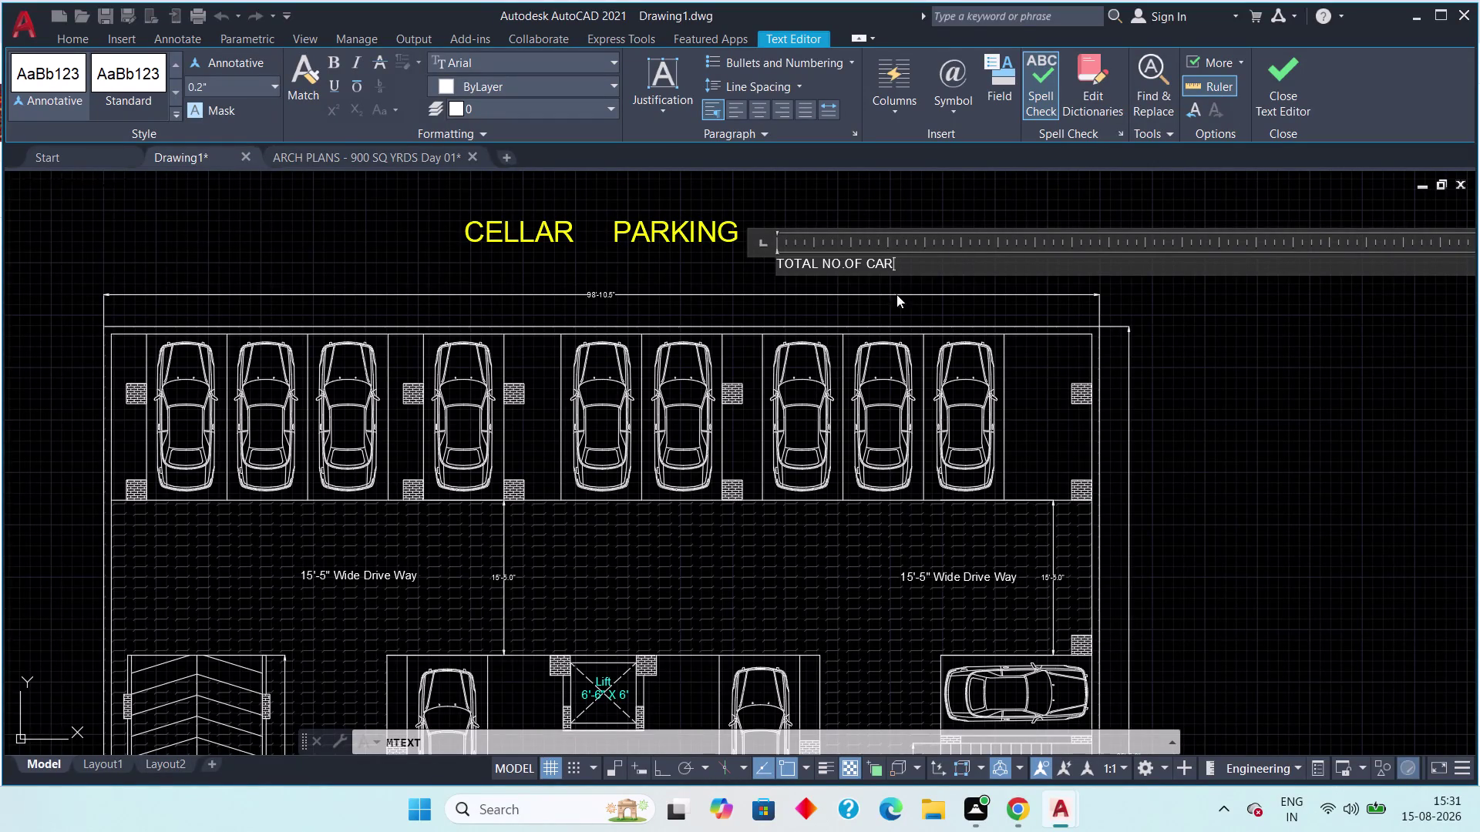
Type the MText label TOTAL NO.OF CAR'S = 21 beside the CELLAR PARKING title.
click(396, 159)
click(391, 162)
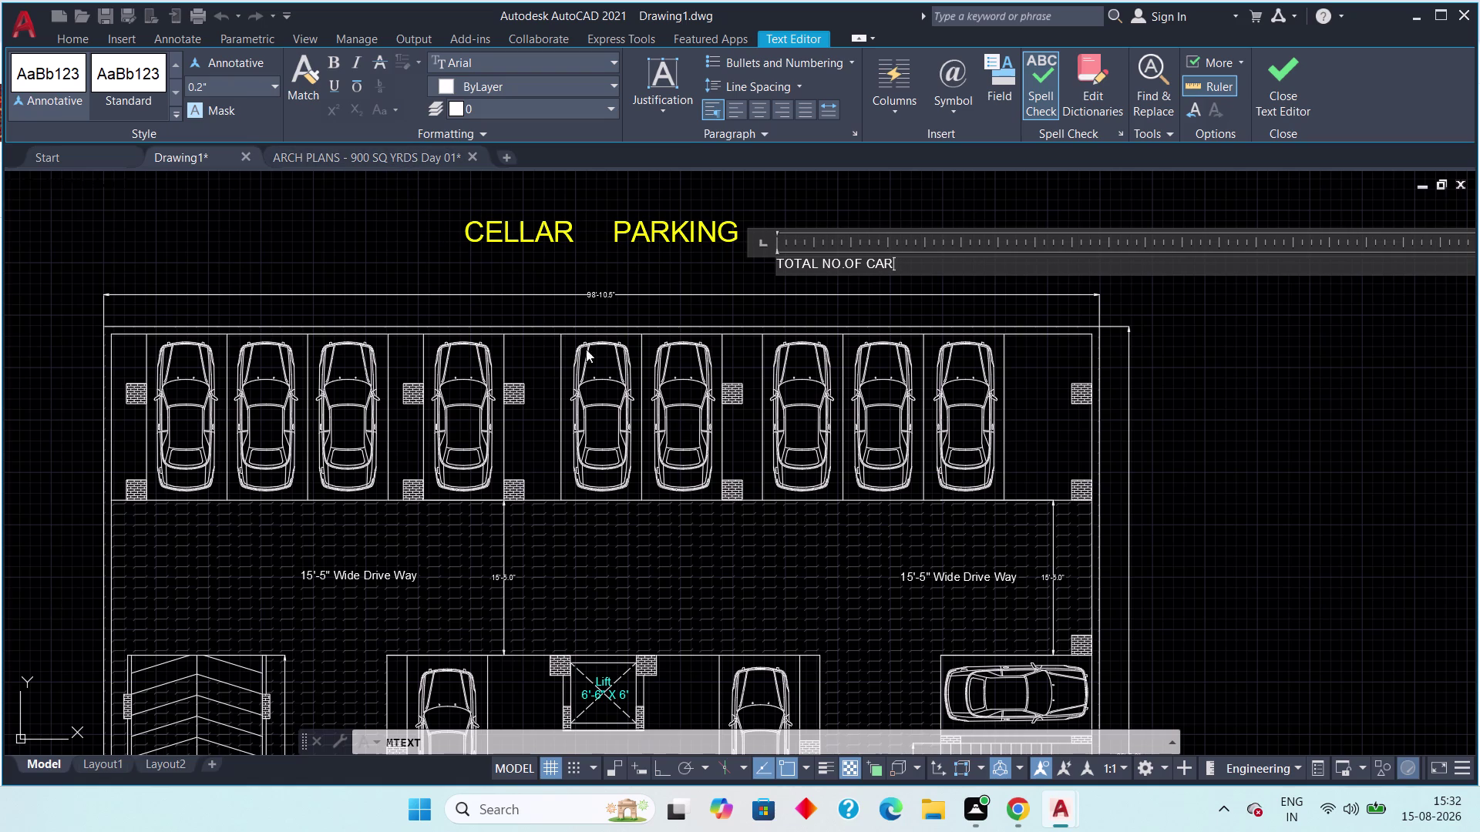
double_click(388, 161)
click(910, 267)
scroll(up, 3)
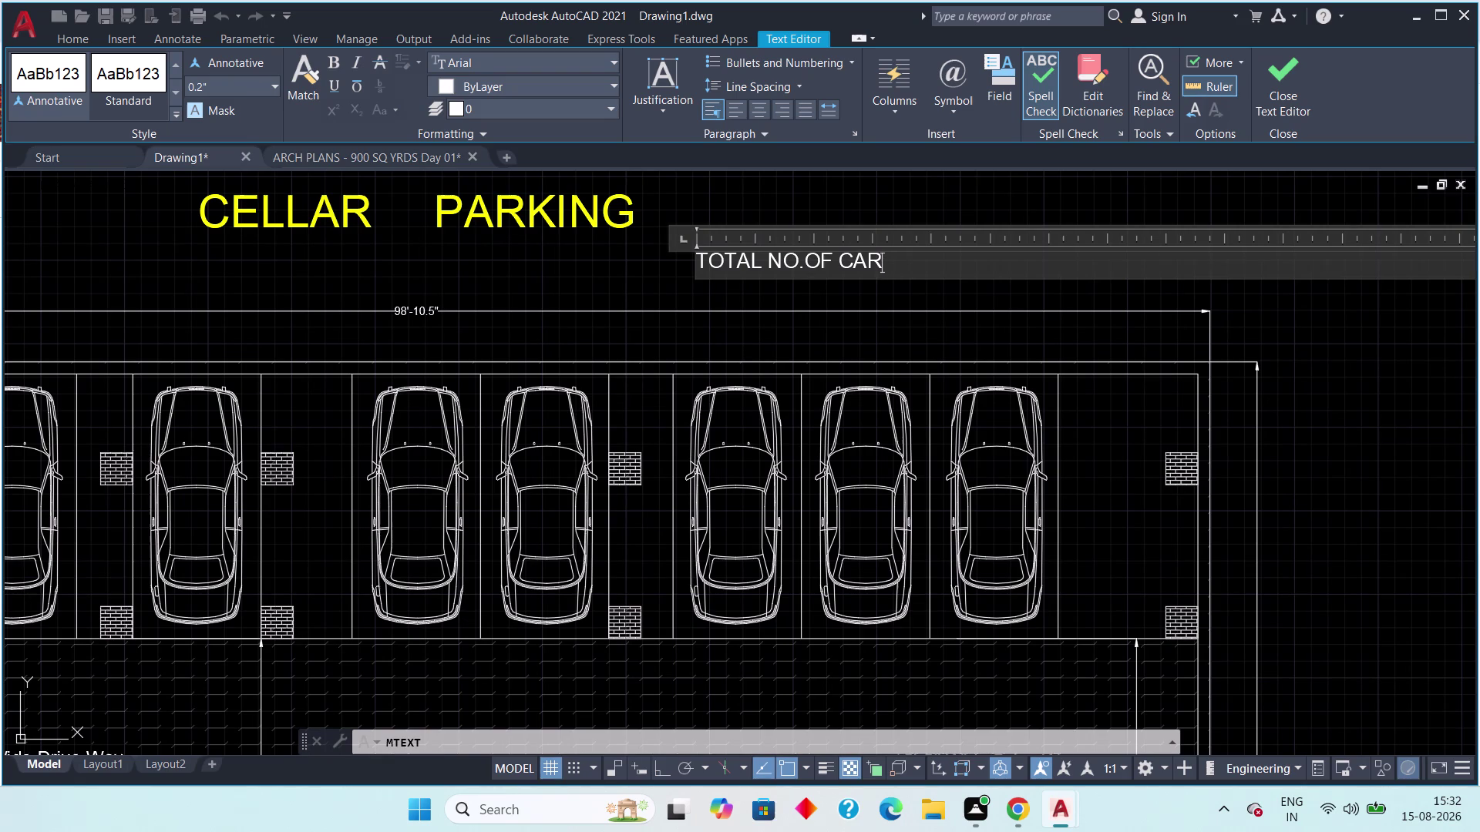
key(shift+quotedbl)
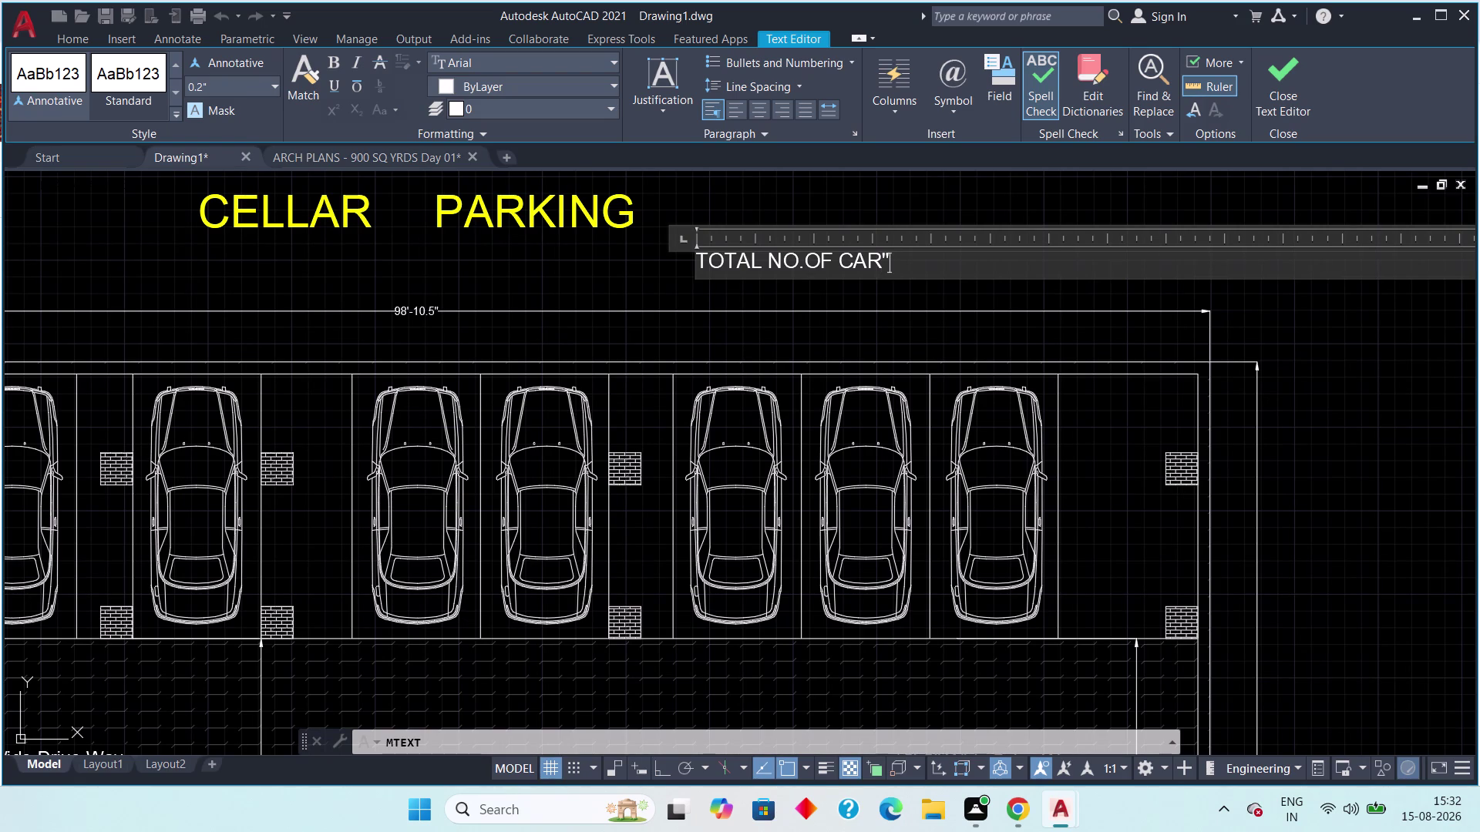
key(apostrophe)
key(BackSpace)
key(BackSpace)
key(apostrophe)
text(S)
key(space)
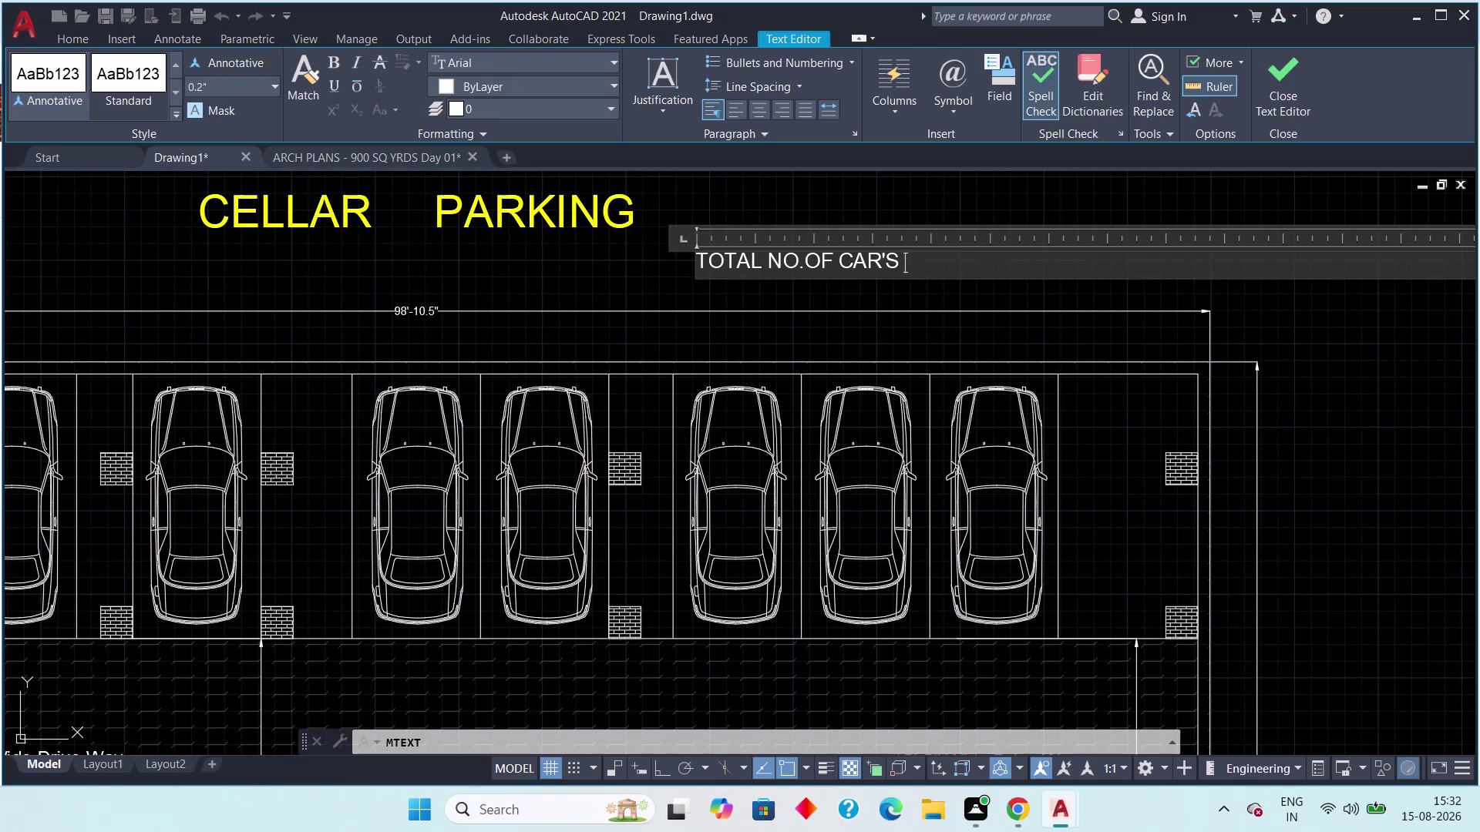
key(shift+plus)
key(shift+BackSpace)
key(shift+plus)
key(BackSpace)
text(=)
key(space)
Select the whole label and set its text height to 1'.
drag(950, 269, 697, 268)
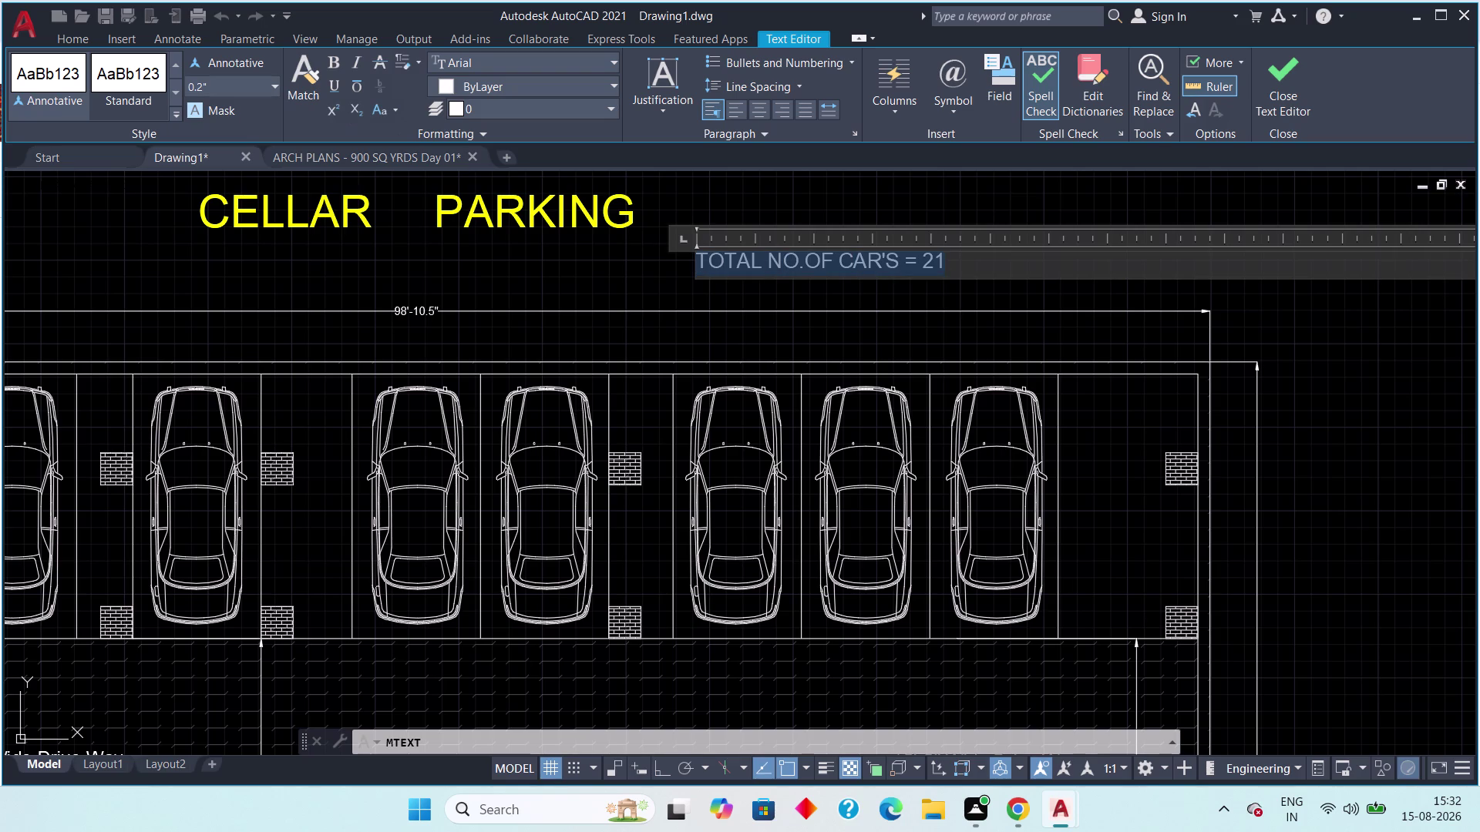
click(259, 87)
text(1')
key(Return)
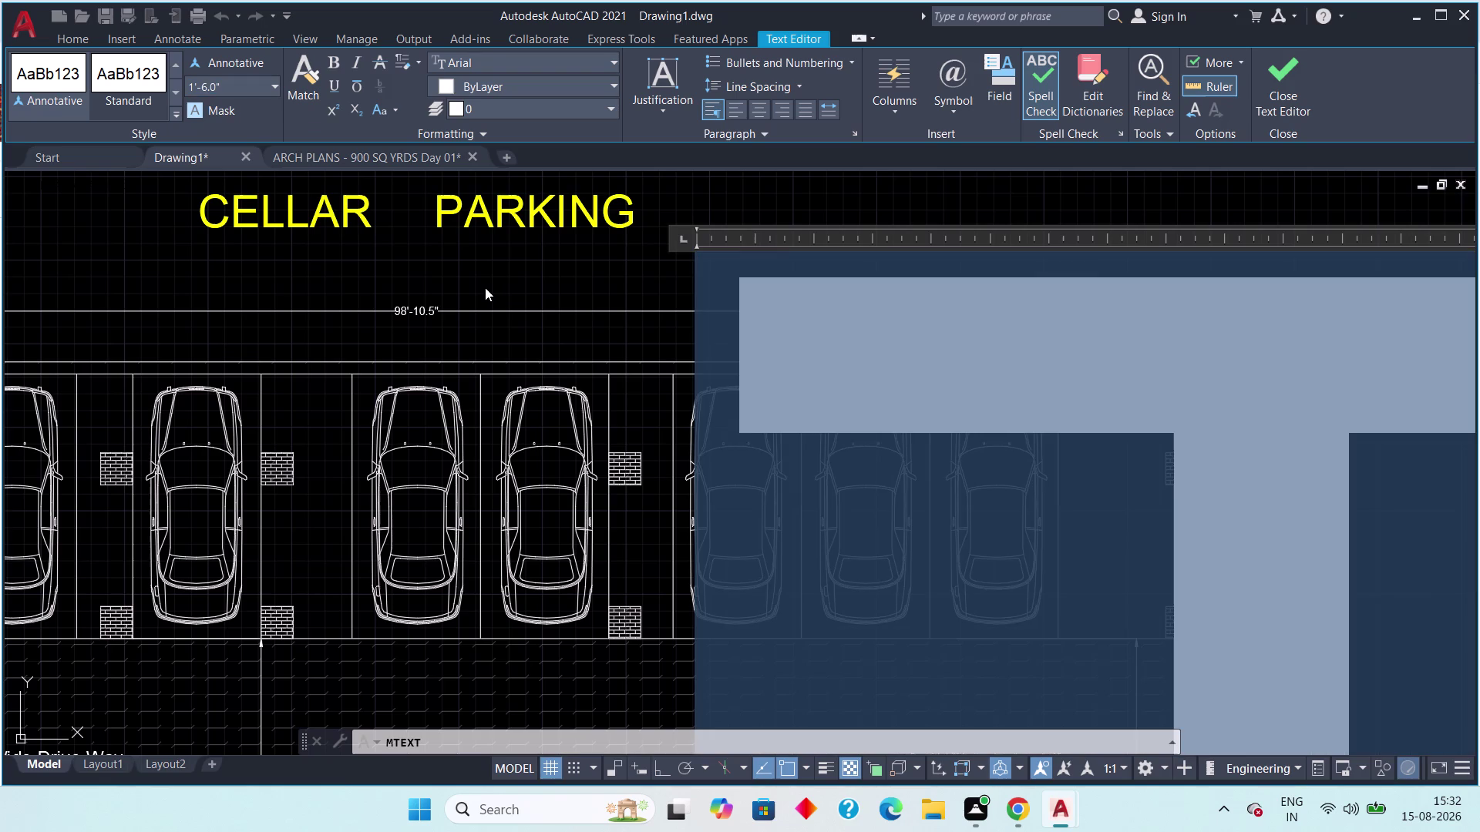
Enter a 1' text height and pan to bring the enlarged label into view.
click(225, 84)
key(1)
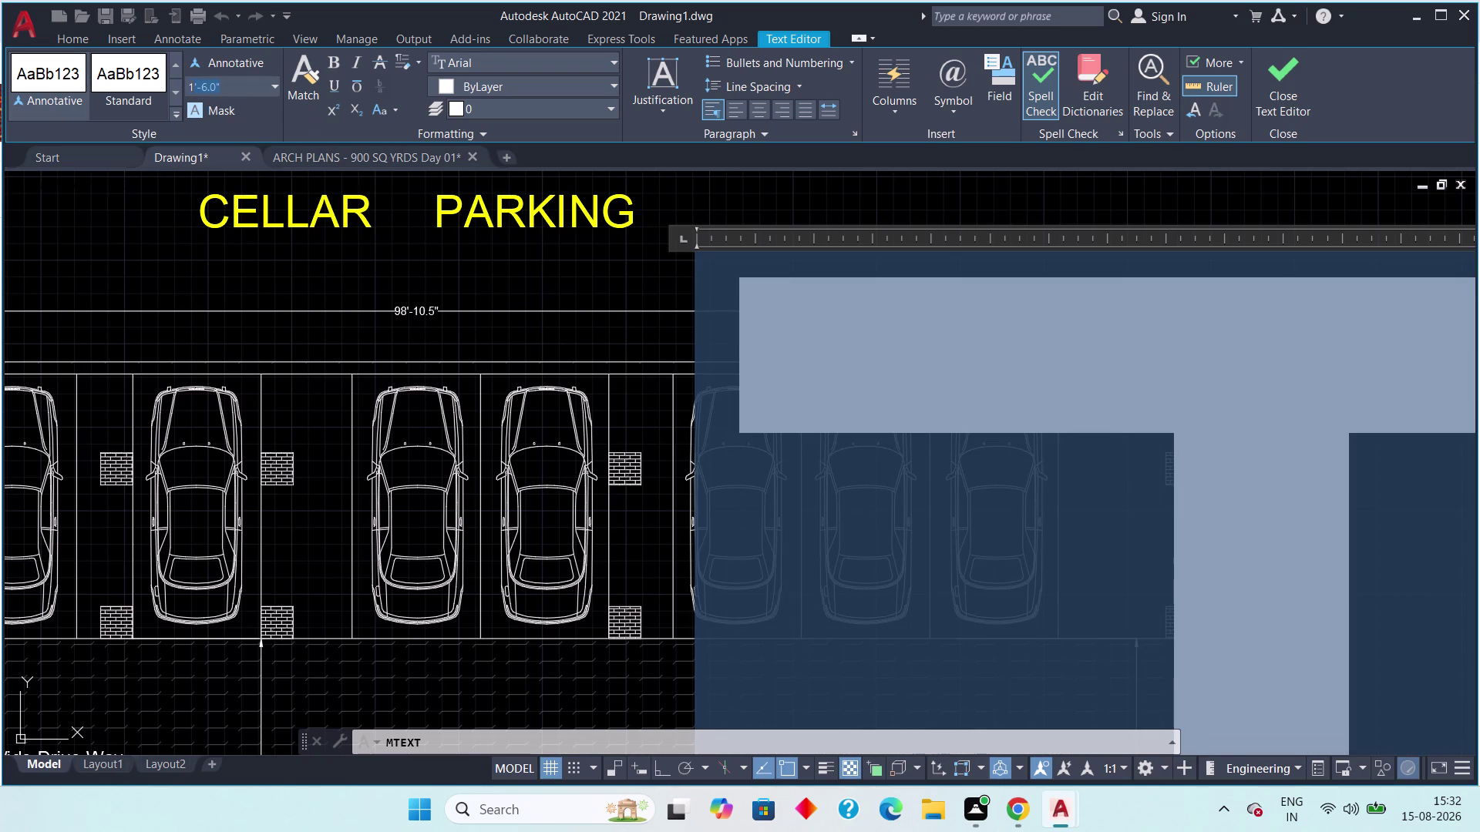
key(apostrophe)
key(Return)
scroll(down, 3)
scroll(down, 3)
scroll(down, 3)
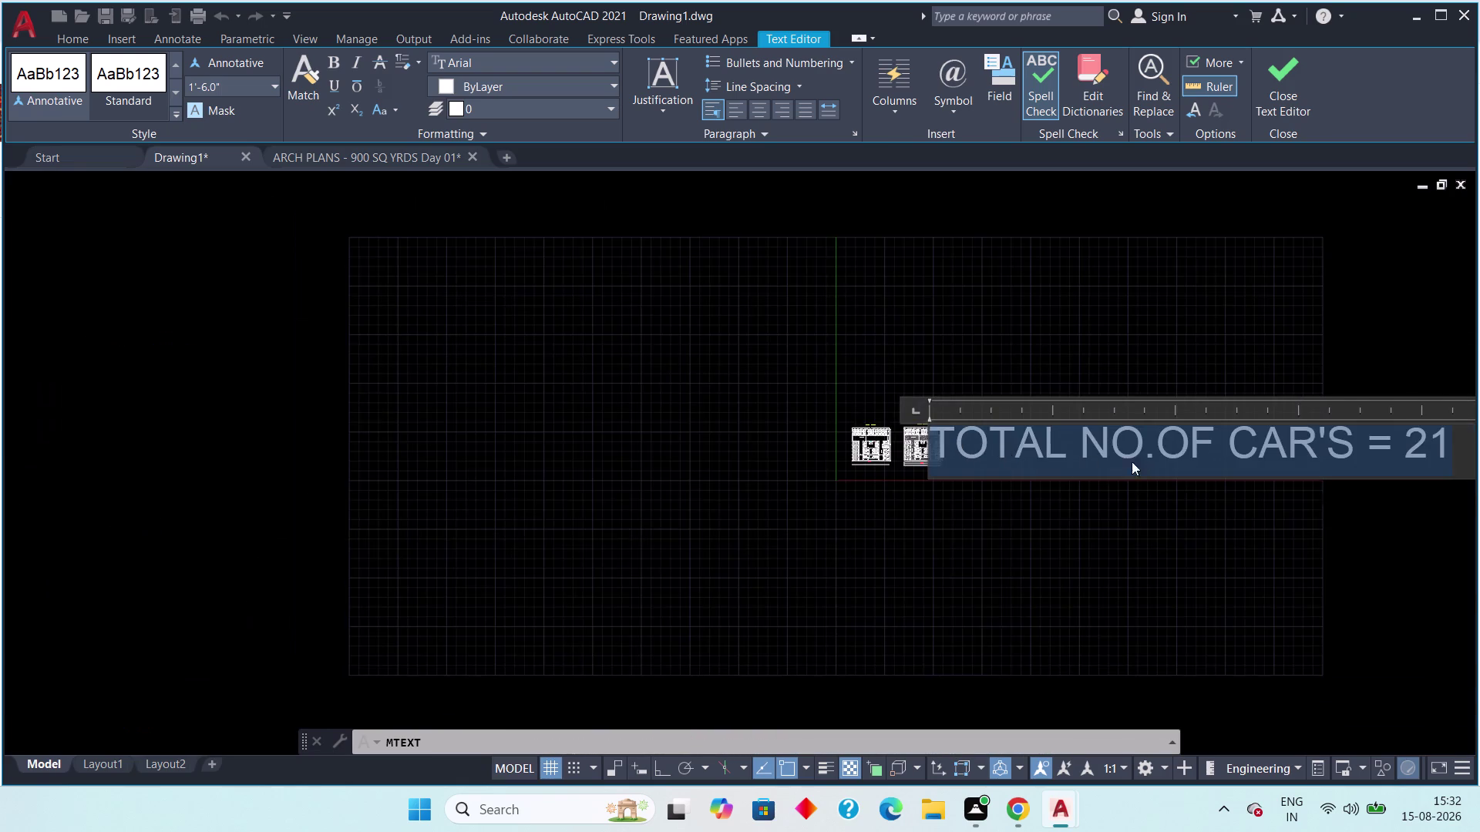
middle_drag(1114, 462, 752, 428)
Select the label text, apply 1' height, and undo the accidental text deletion.
scroll(down, 3)
drag(982, 416, 673, 408)
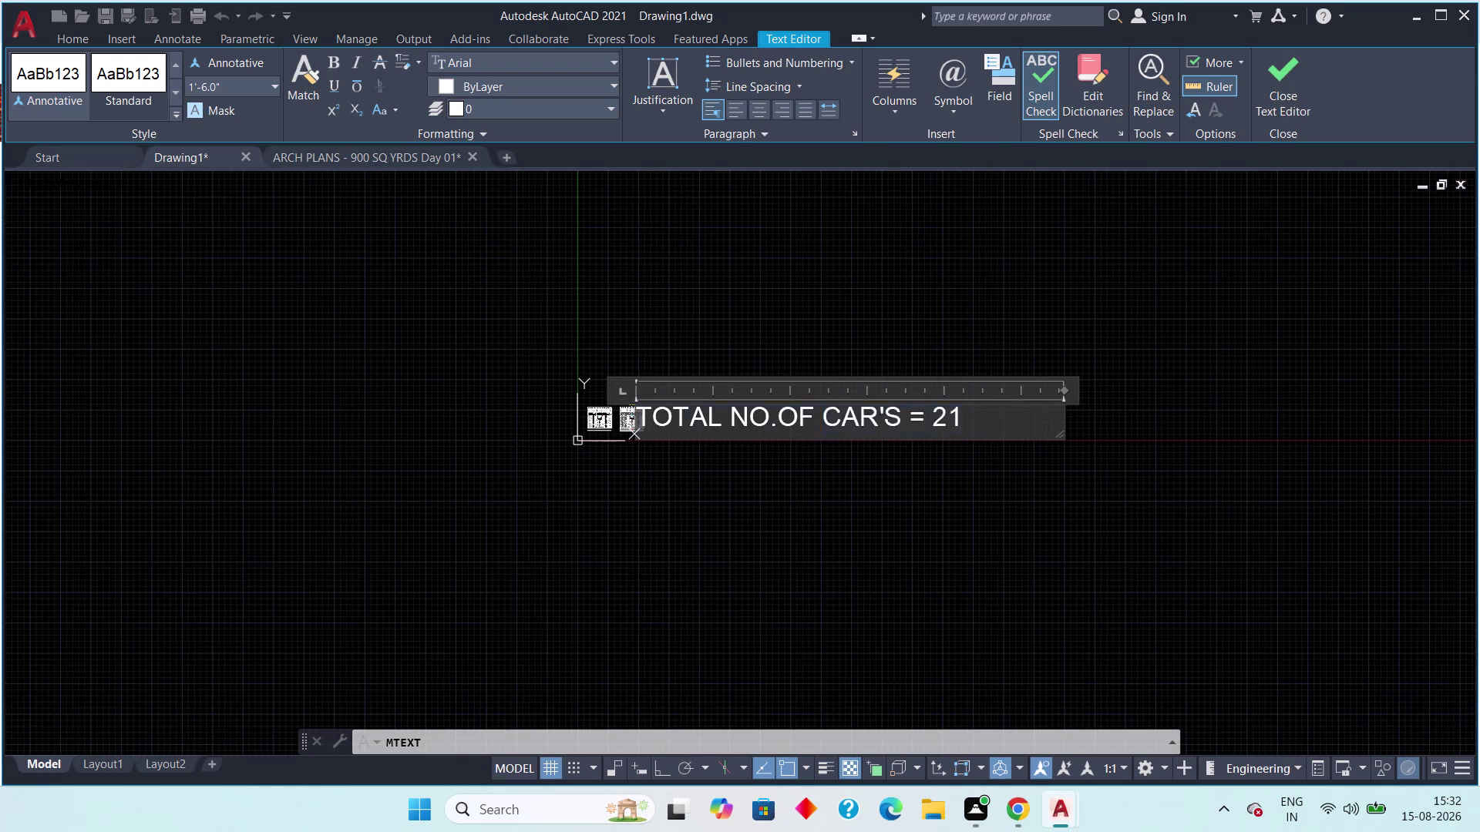
drag(673, 407, 594, 406)
click(232, 83)
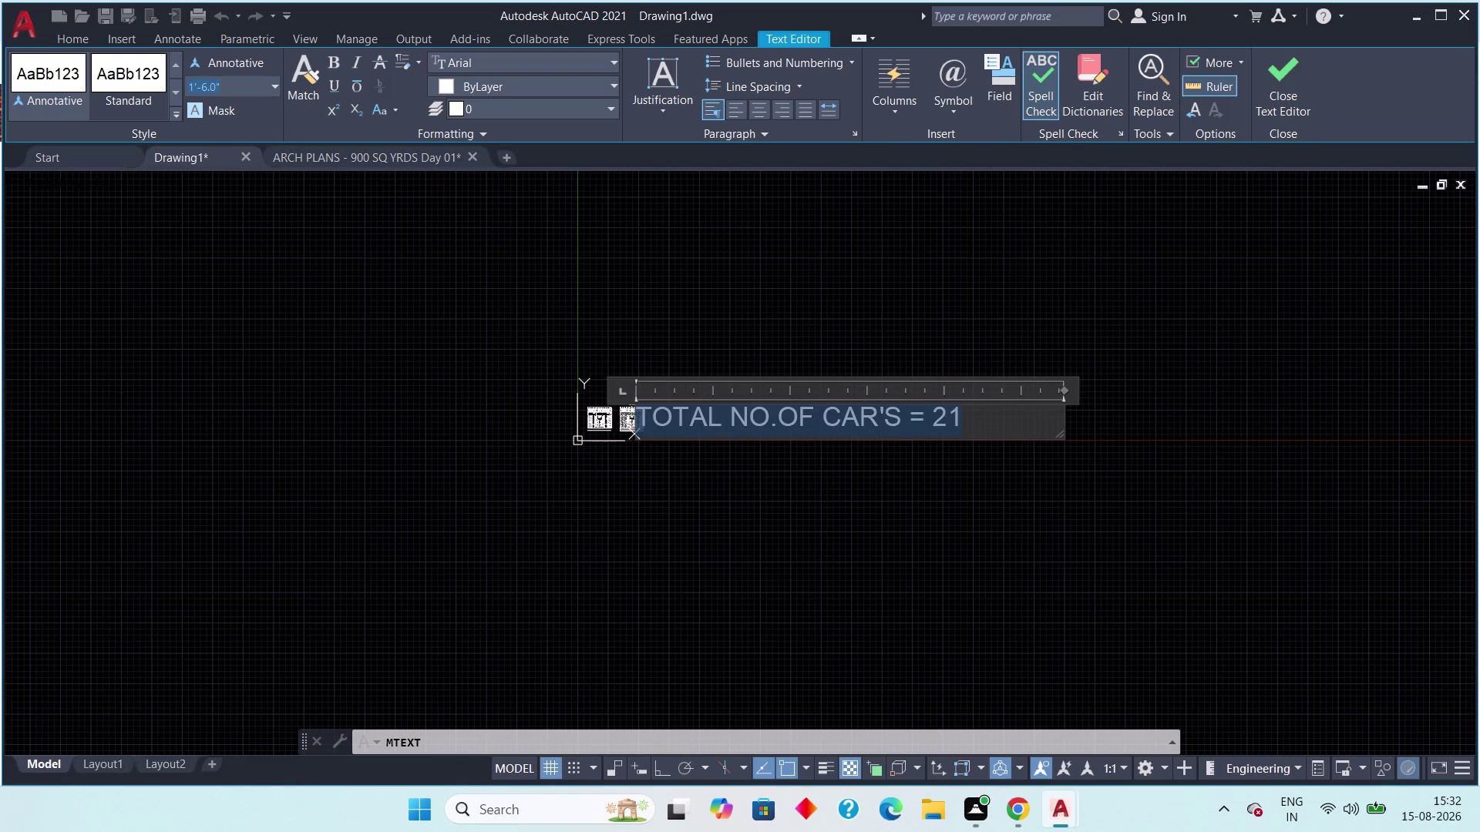
key(1)
key(apostrophe)
key(Return)
key(BackSpace)
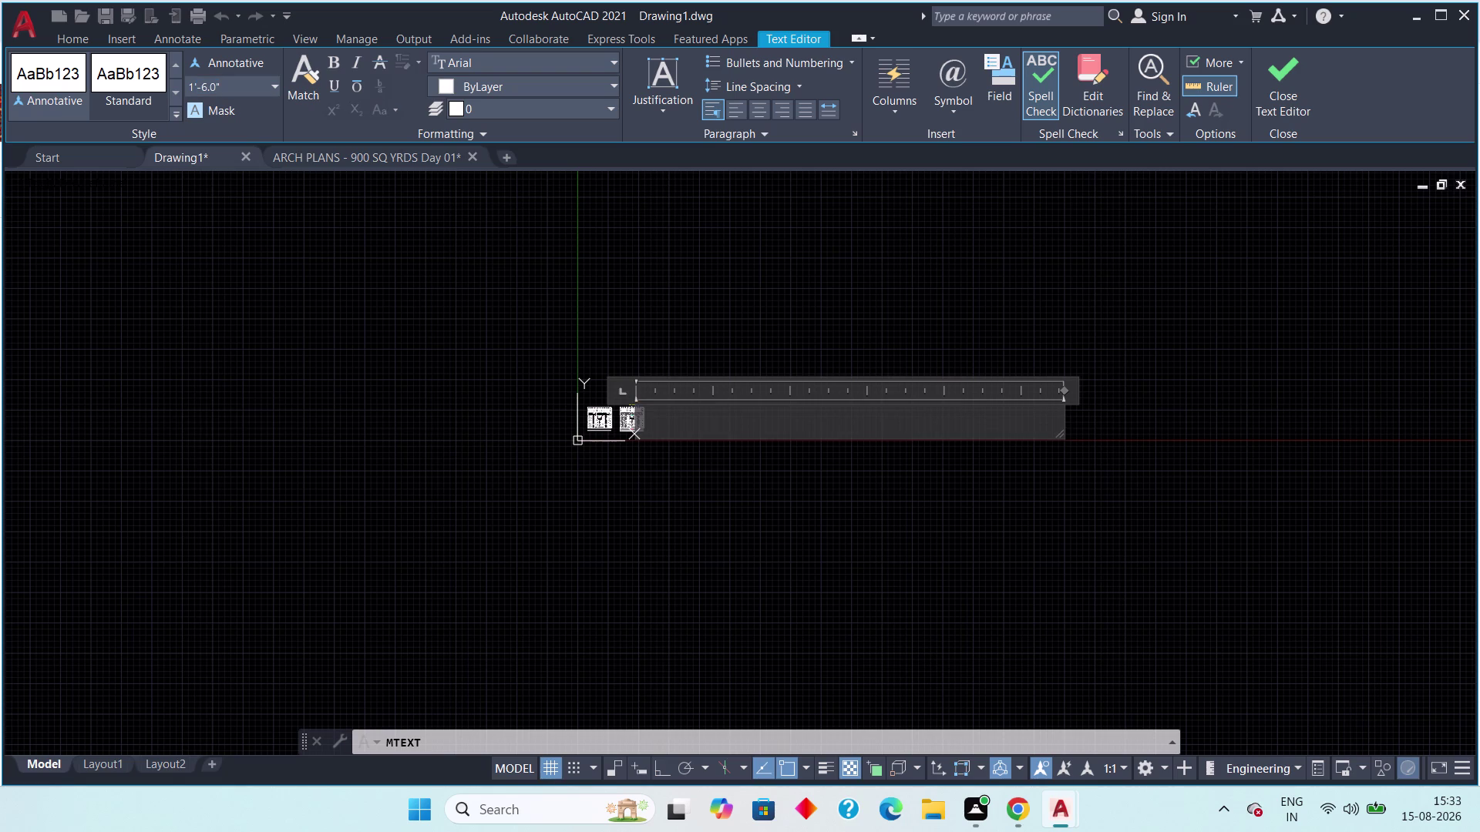
key(ctrl+z)
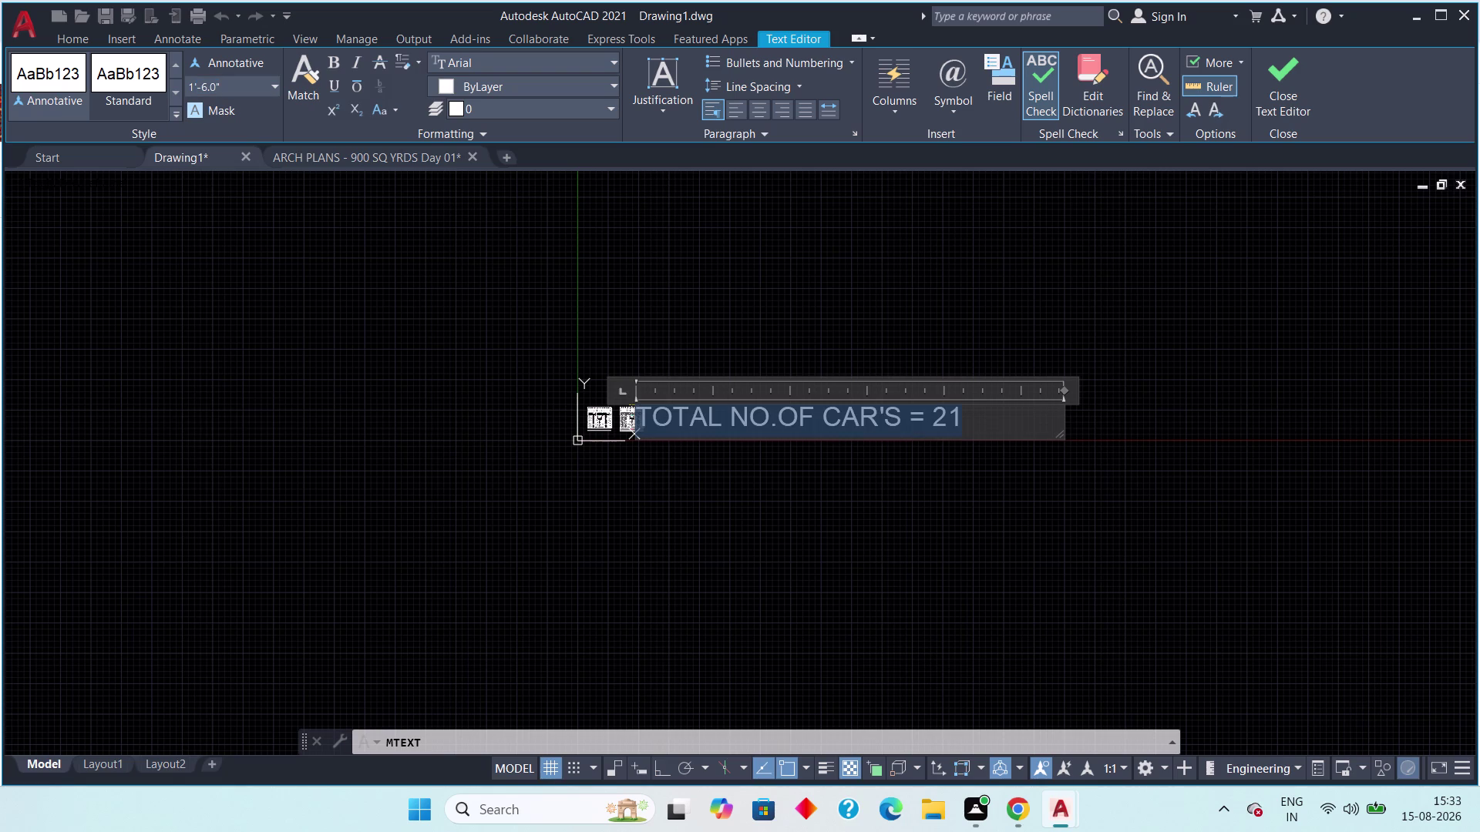
Re-enter 1' as the label's text height and close the text editor.
click(232, 83)
key(BackSpace)
text(1)
text(')
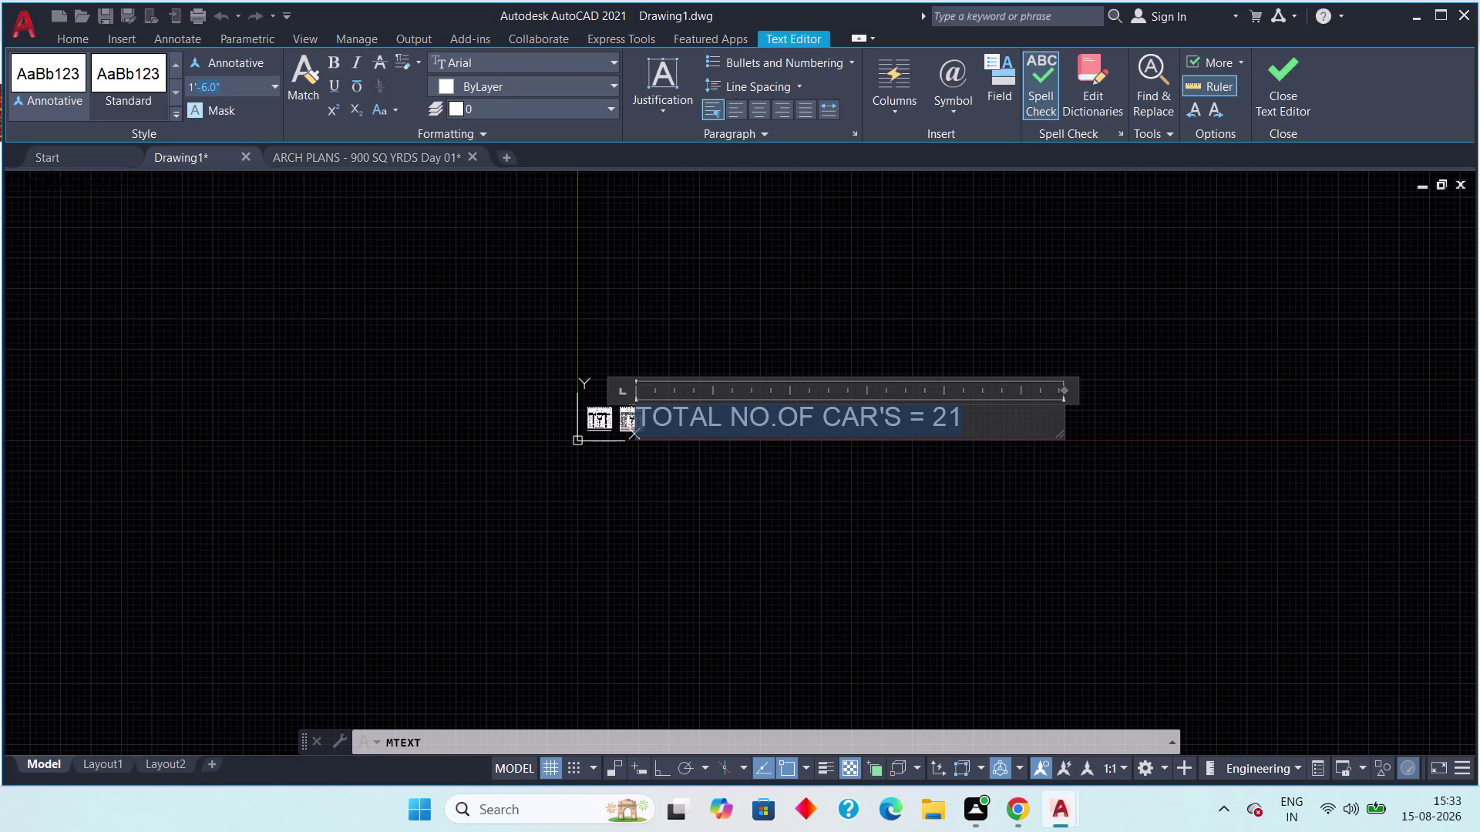
key(Right)
key(Right)
key(BackSpace)
key(BackSpace)
key(BackSpace)
key(BackSpace)
key(BackSpace)
key(Return)
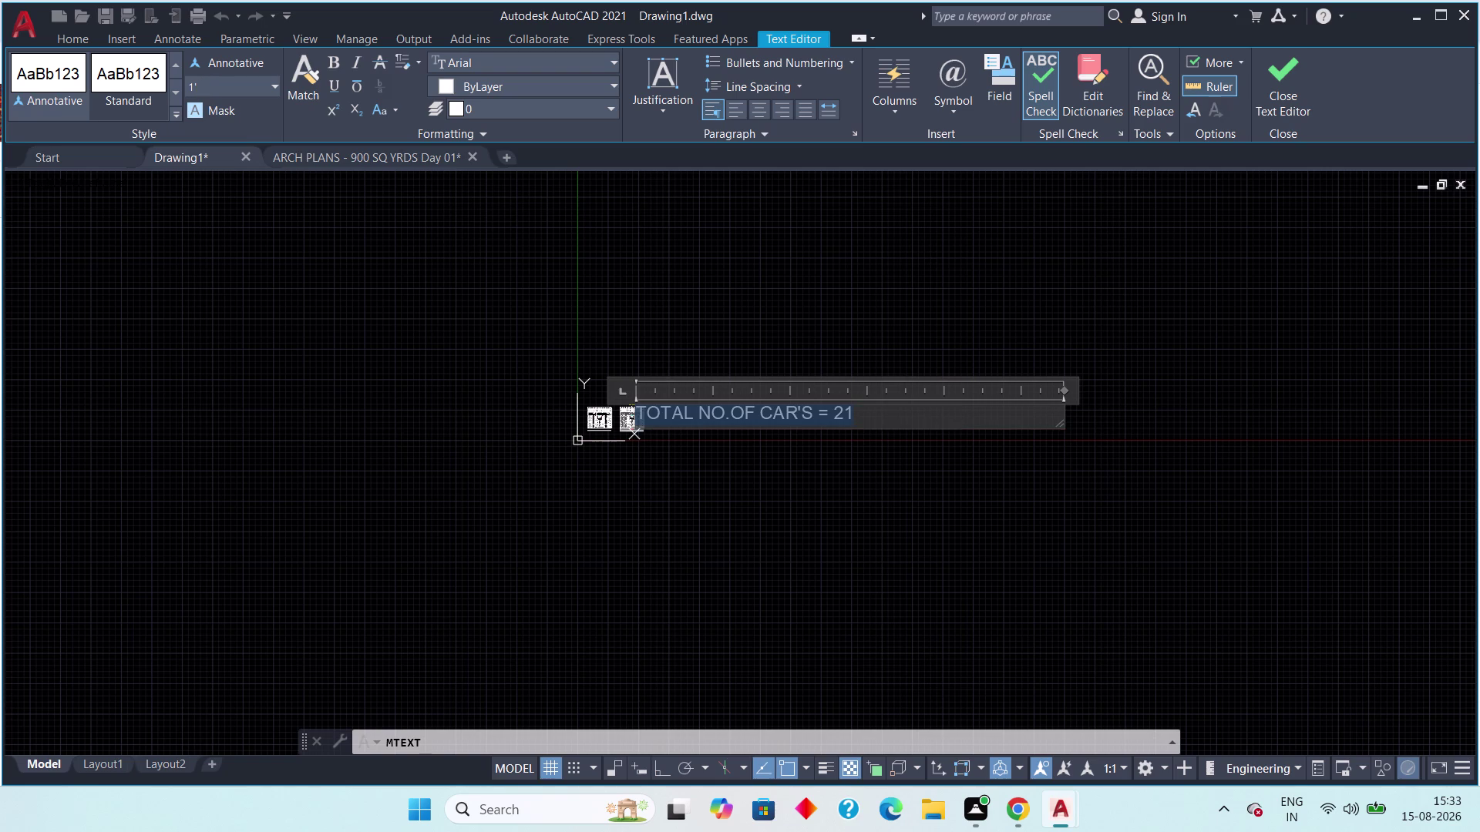
click(1294, 71)
scroll(up, 3)
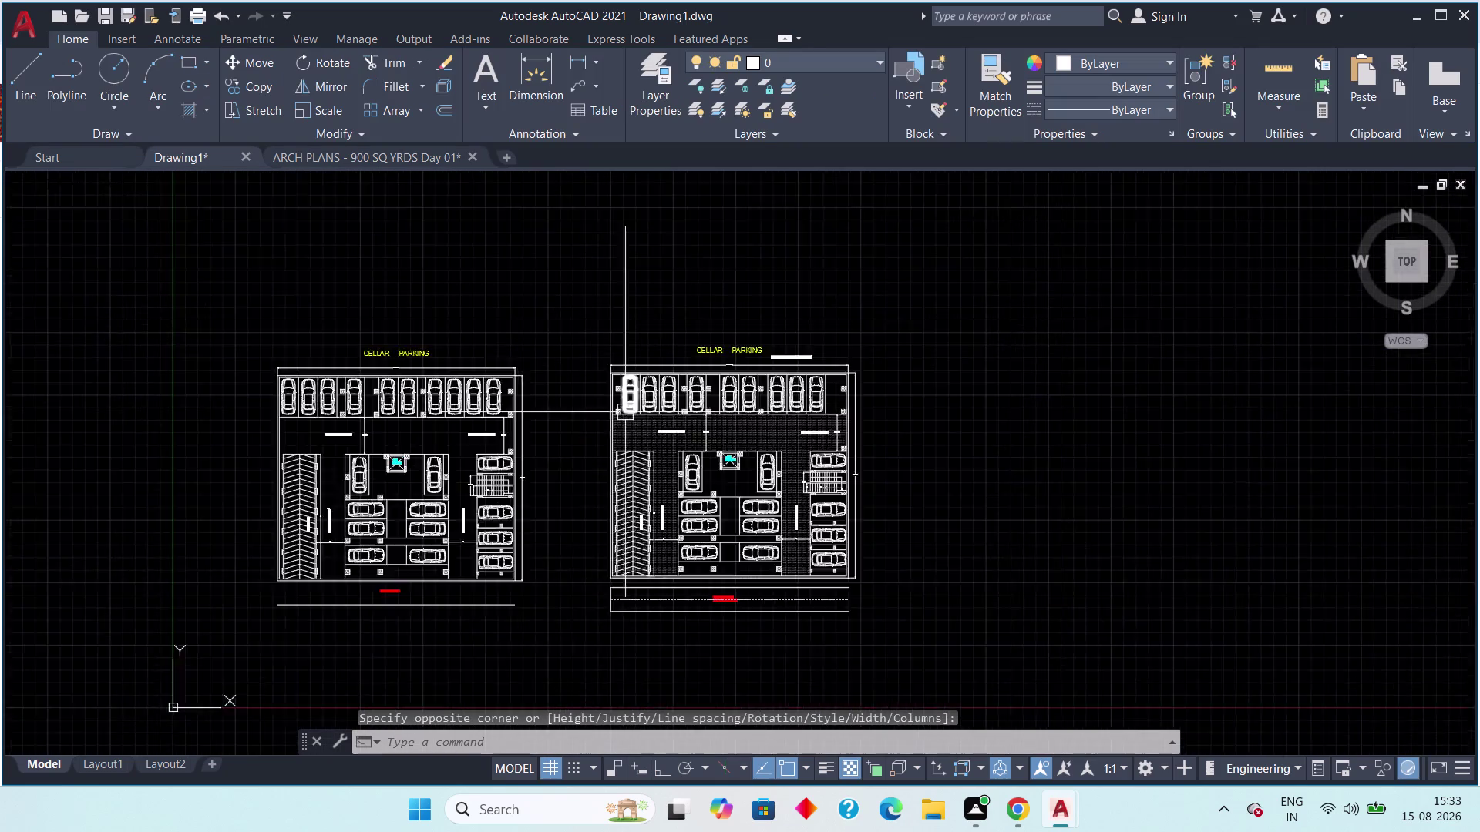
Pan to the title area and select the car count label.
scroll(up, 3)
middle_drag(912, 421, 537, 380)
middle_drag(636, 362, 542, 427)
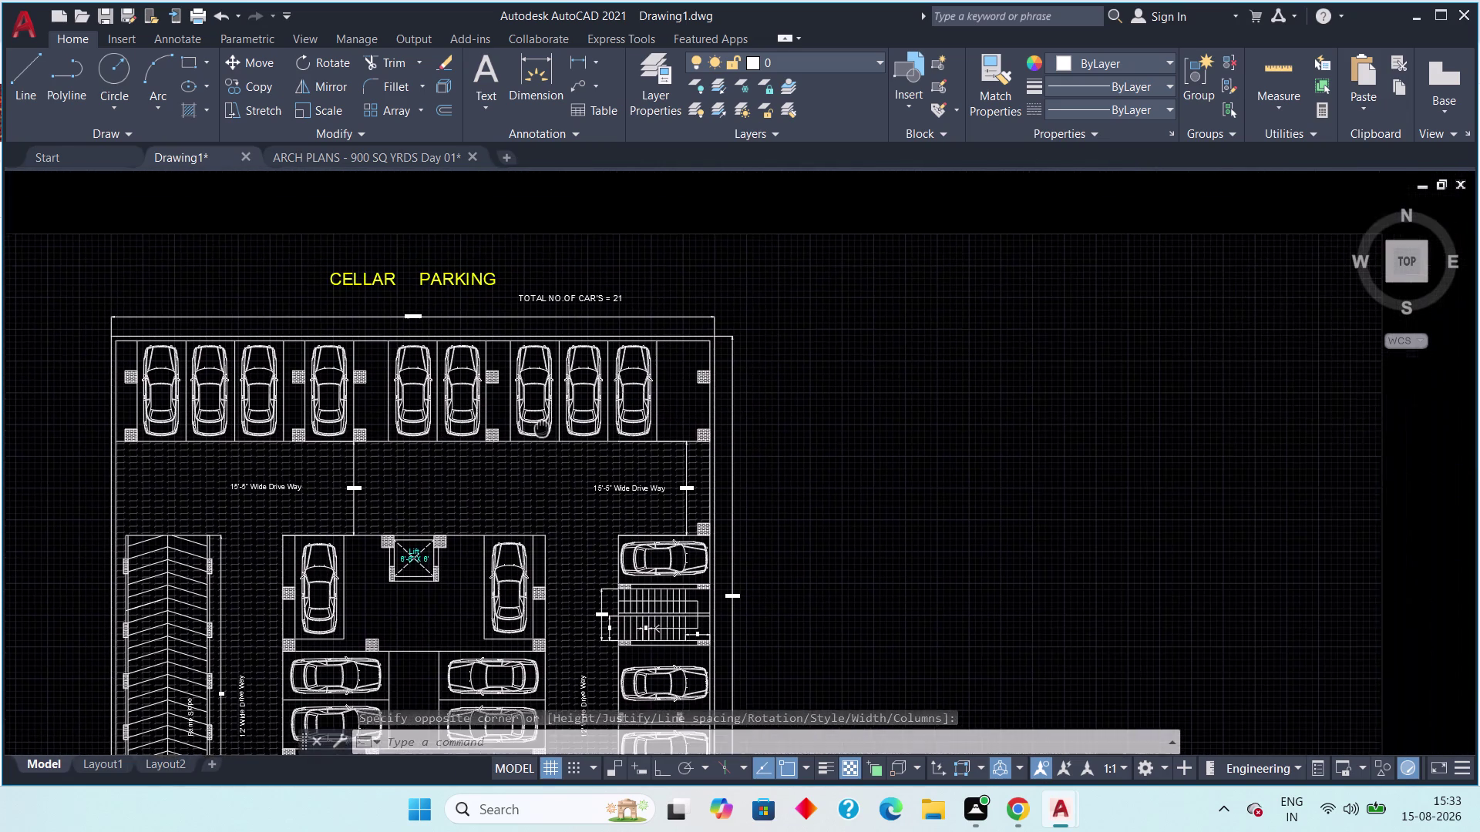
middle_drag(542, 427, 537, 436)
scroll(up, 3)
middle_drag(654, 324, 690, 324)
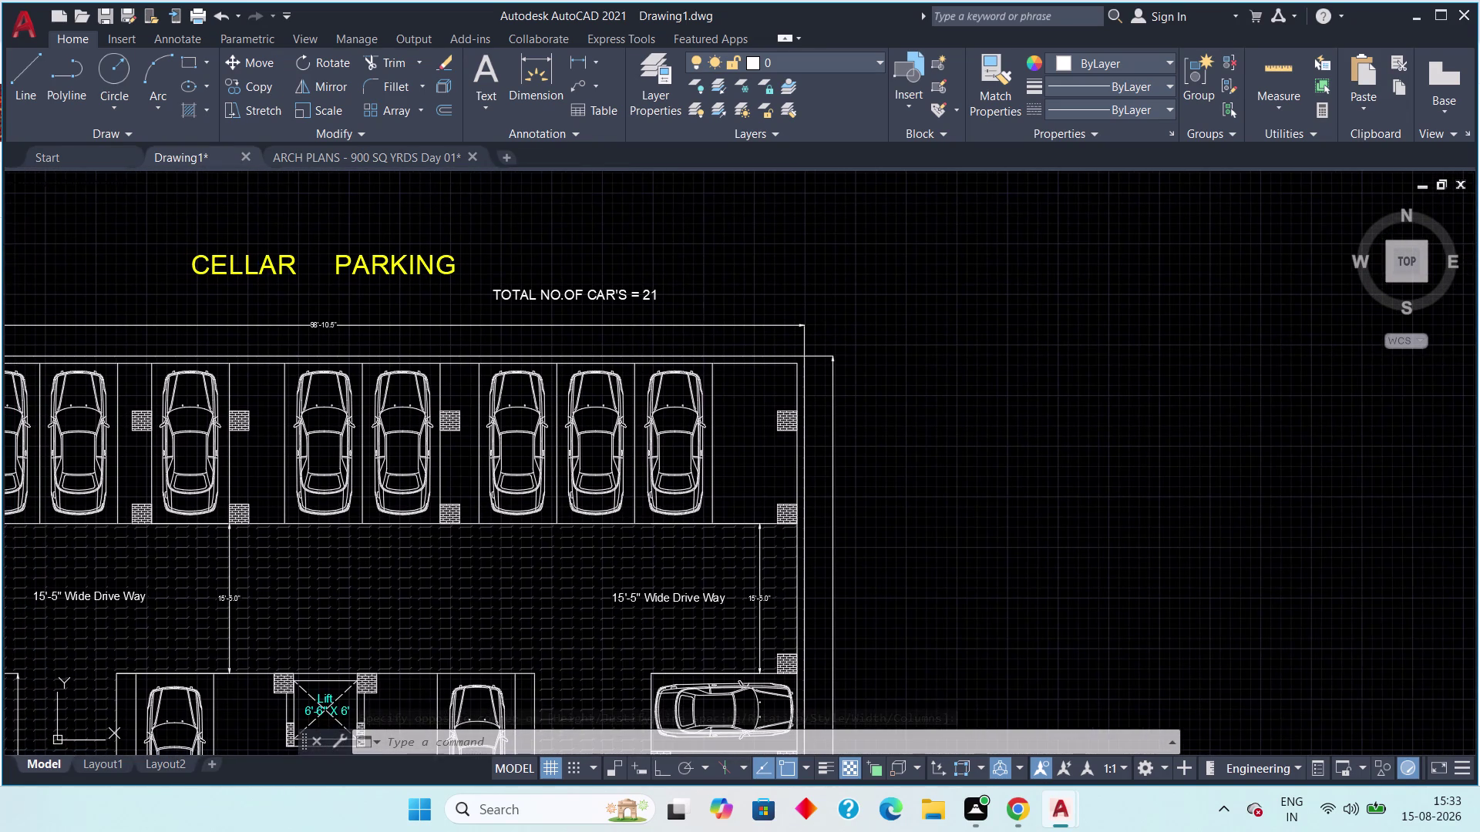
drag(705, 257, 691, 264)
click(489, 318)
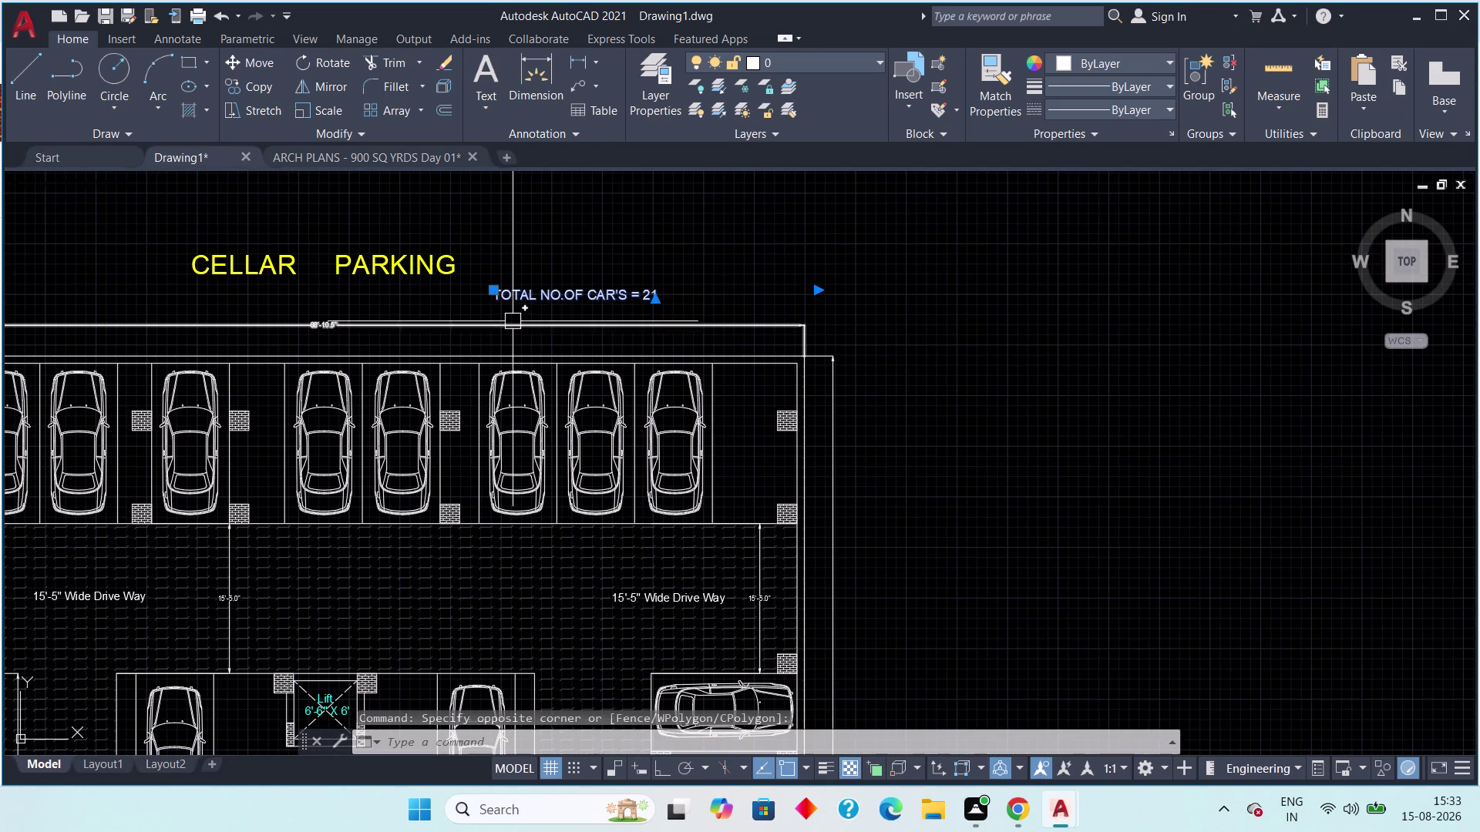
Reopen the label for editing and set its text height to 2'.
double_click(553, 297)
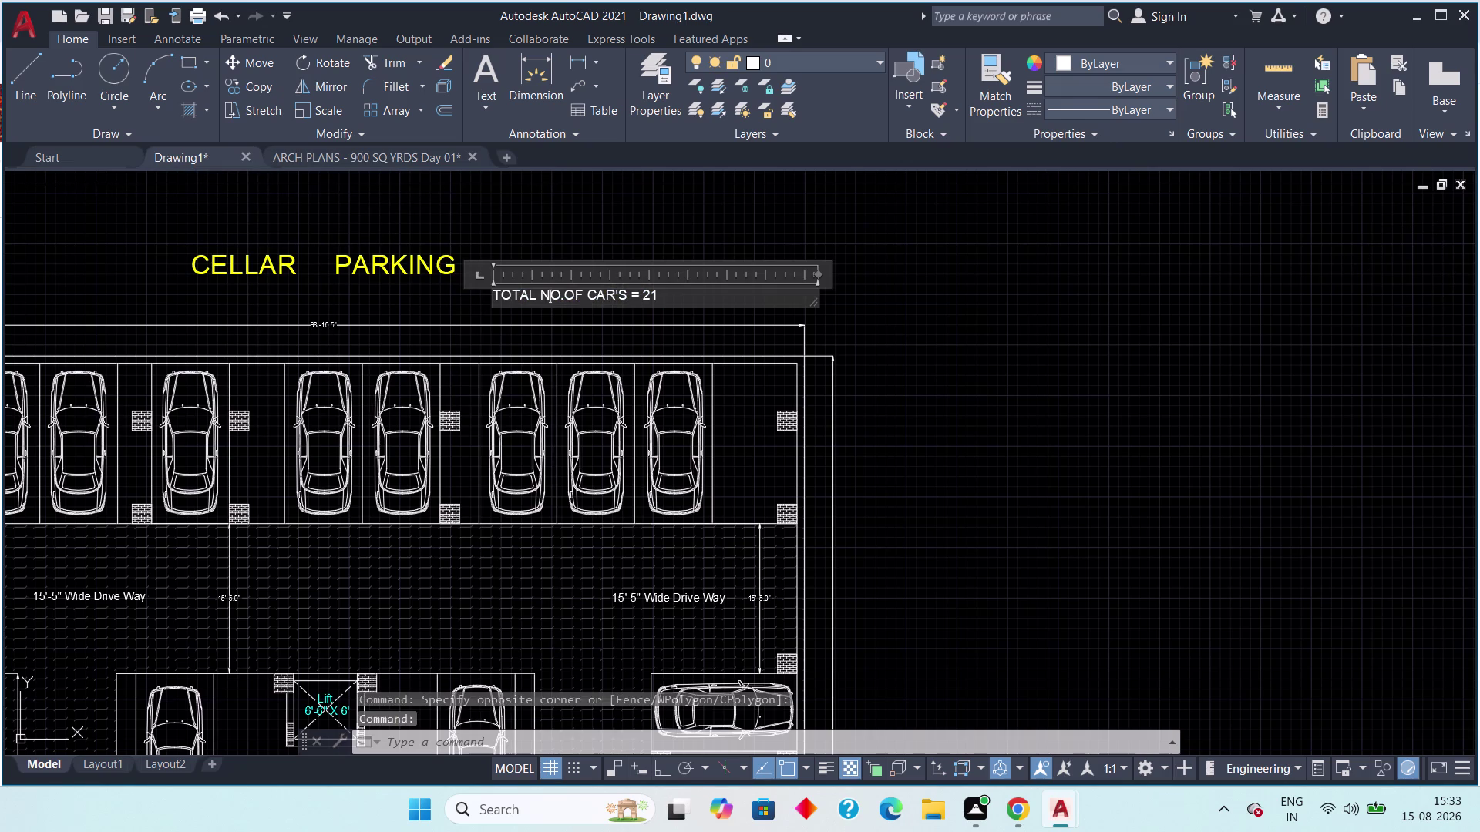
click(660, 295)
drag(665, 296, 507, 295)
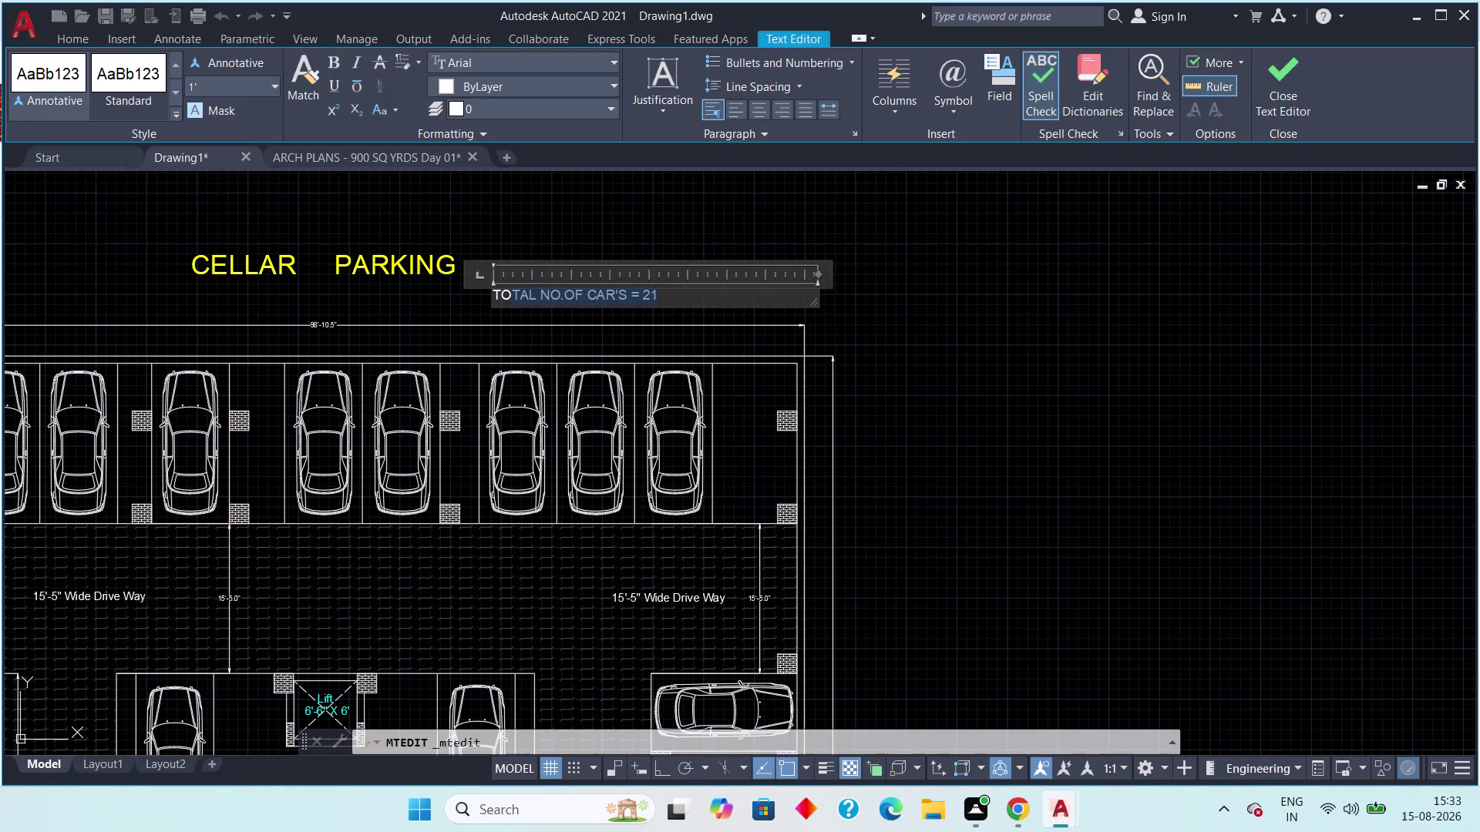
drag(507, 295, 491, 293)
click(224, 87)
text(2')
key(Return)
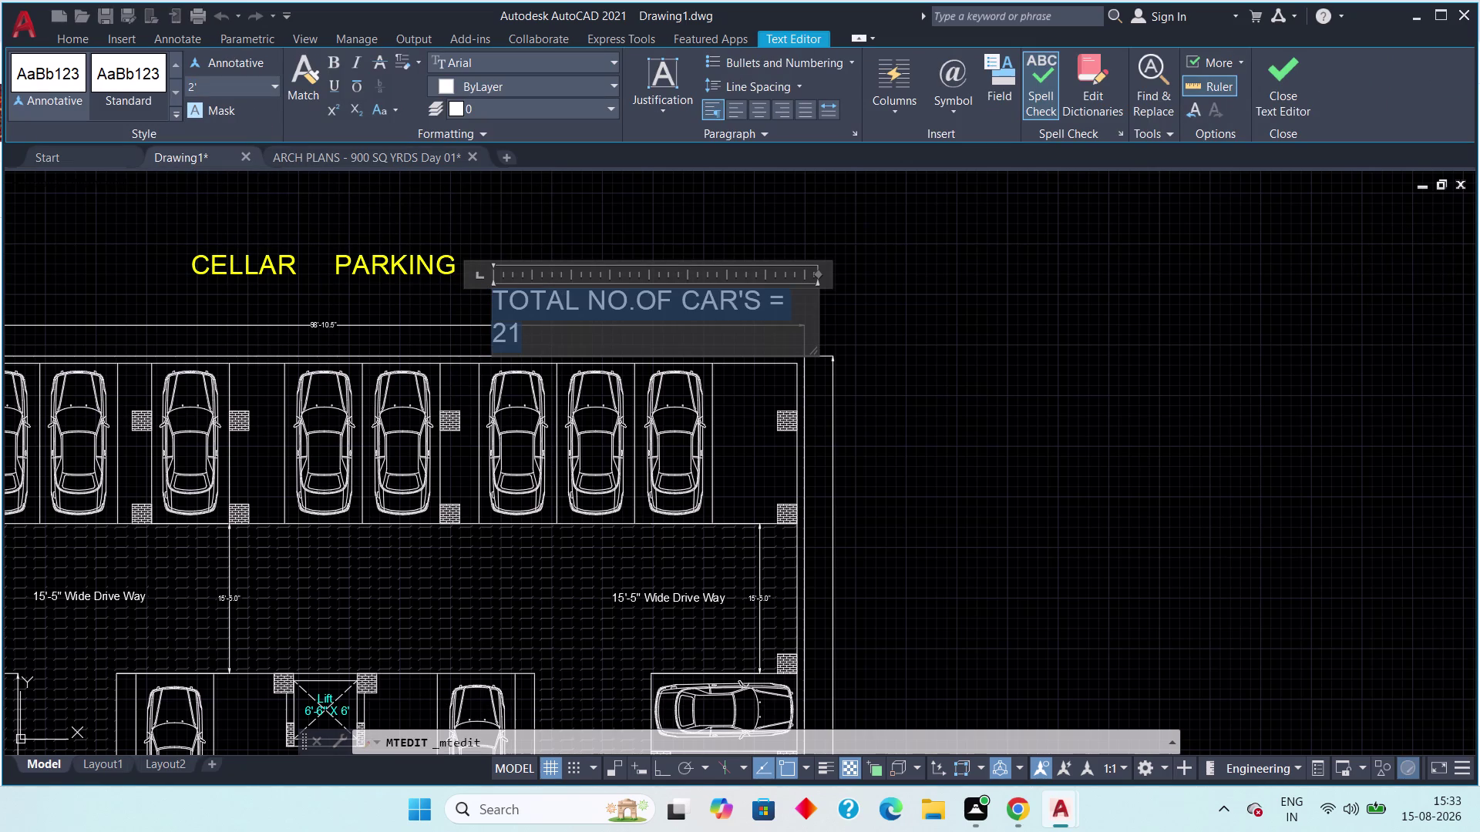
Widen the label box to fit one line, colour the text yellow, and close.
click(820, 311)
double_click(751, 296)
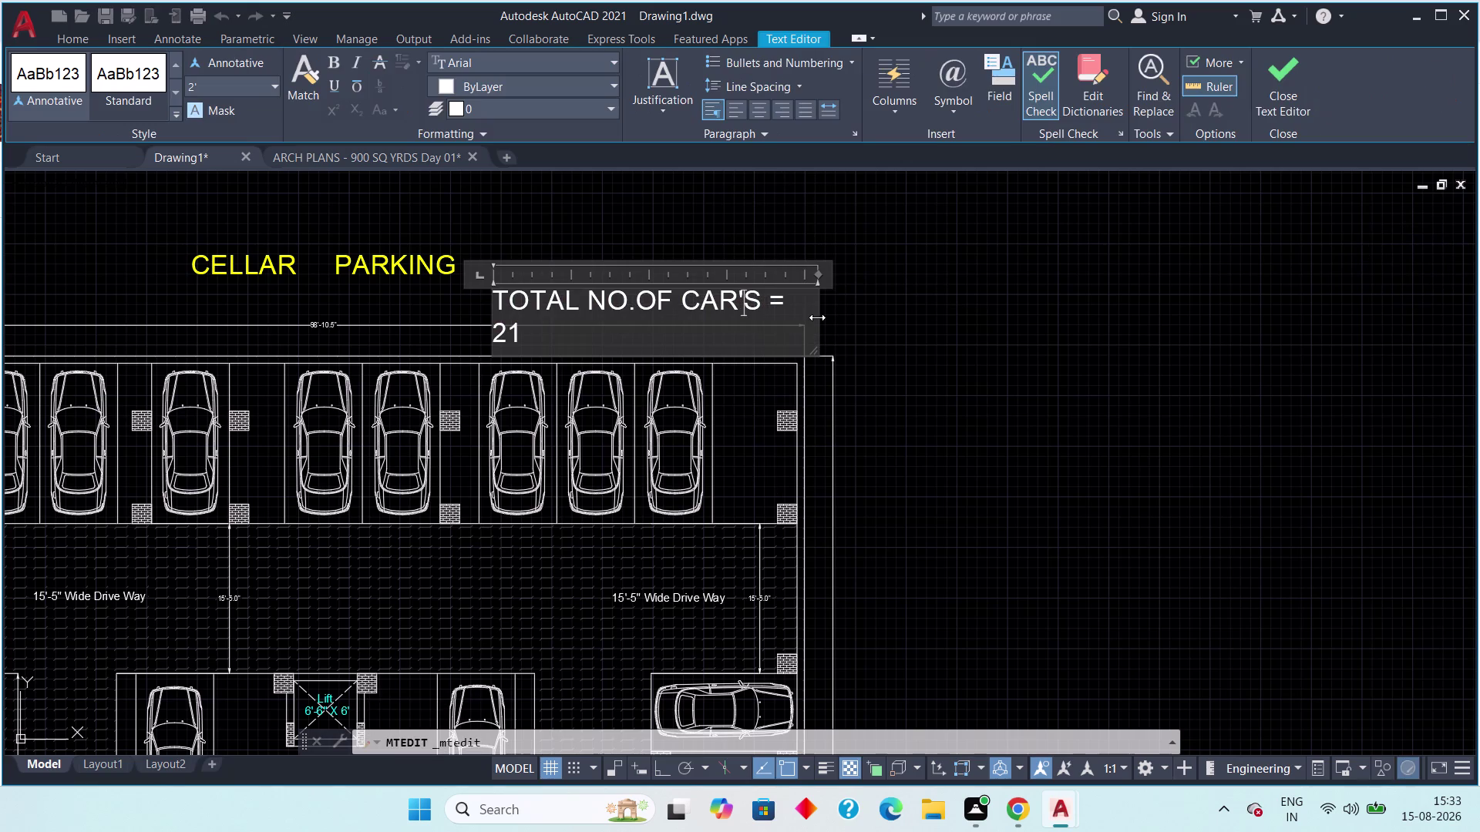
drag(817, 318, 831, 318)
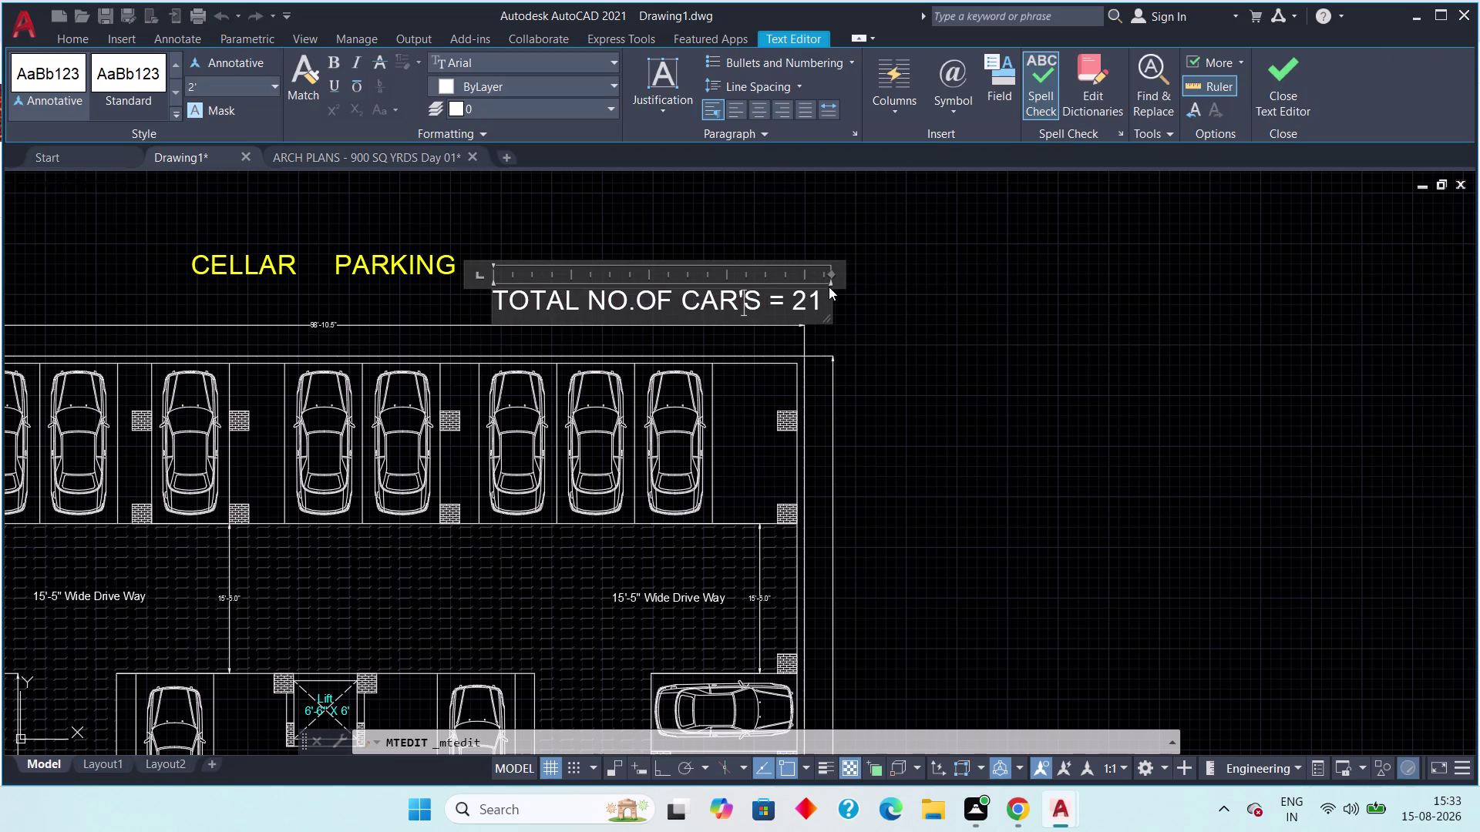
drag(817, 295, 504, 286)
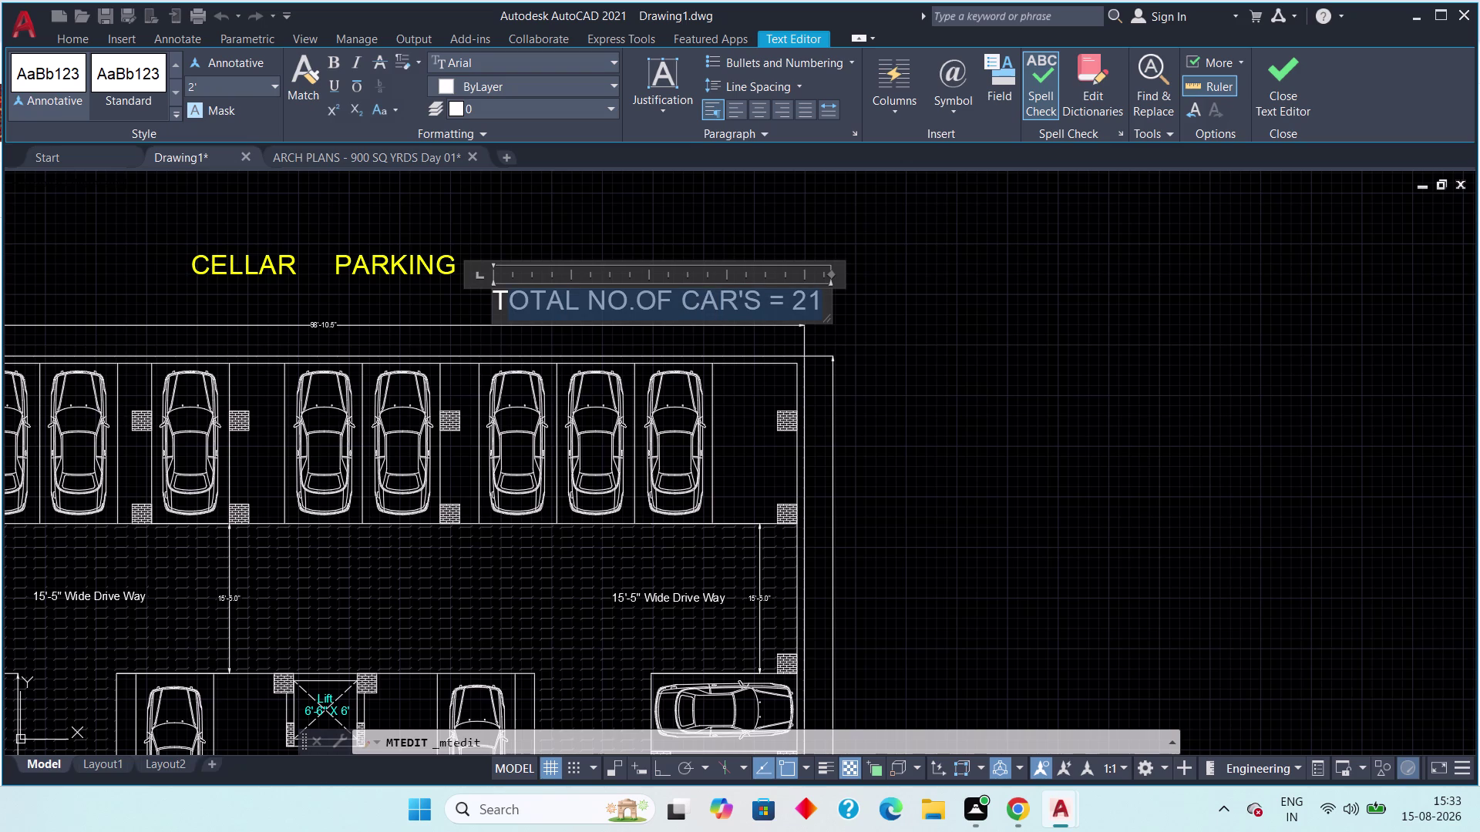
drag(504, 287, 493, 291)
click(548, 89)
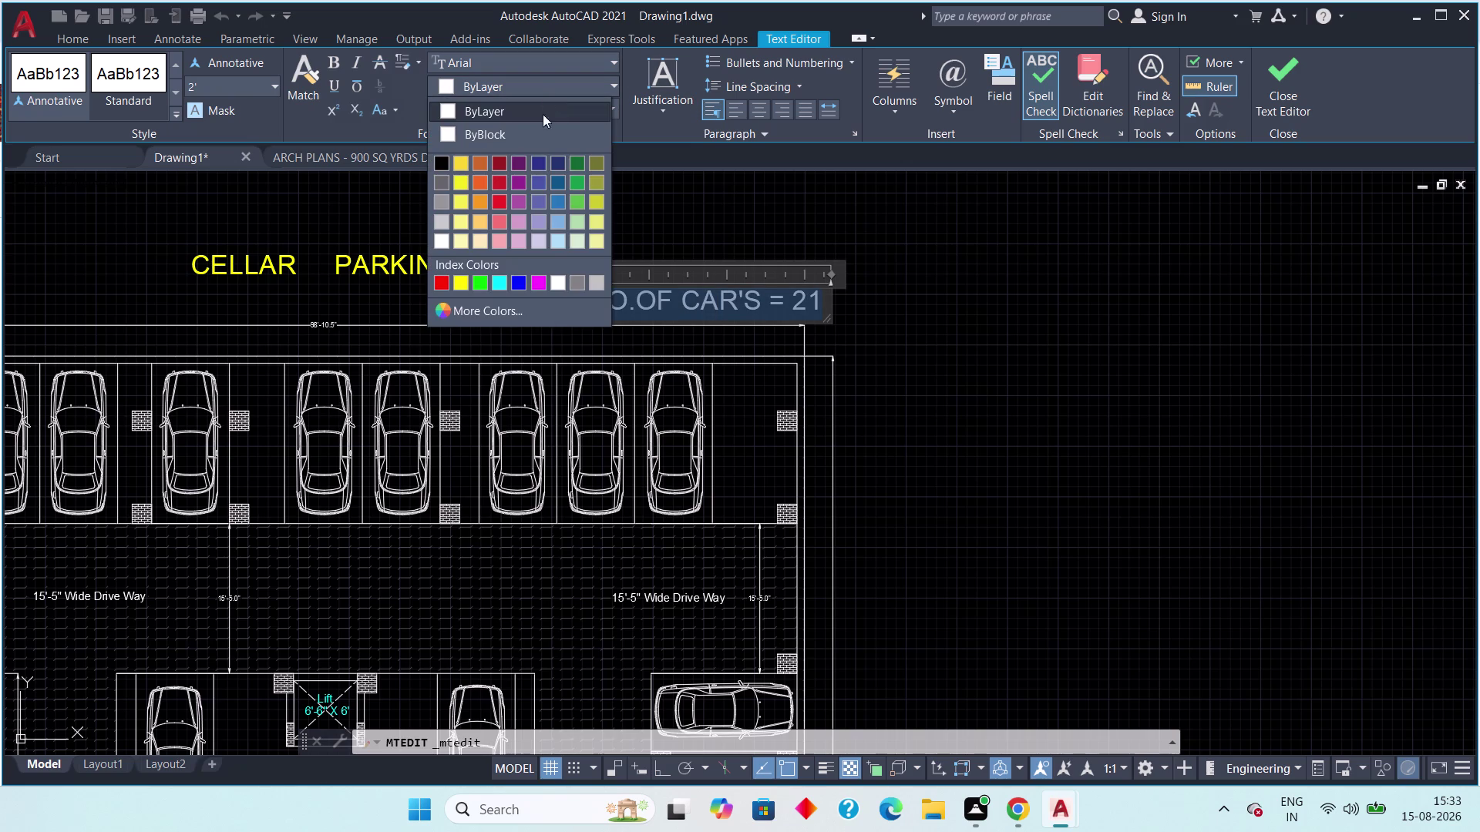
click(463, 278)
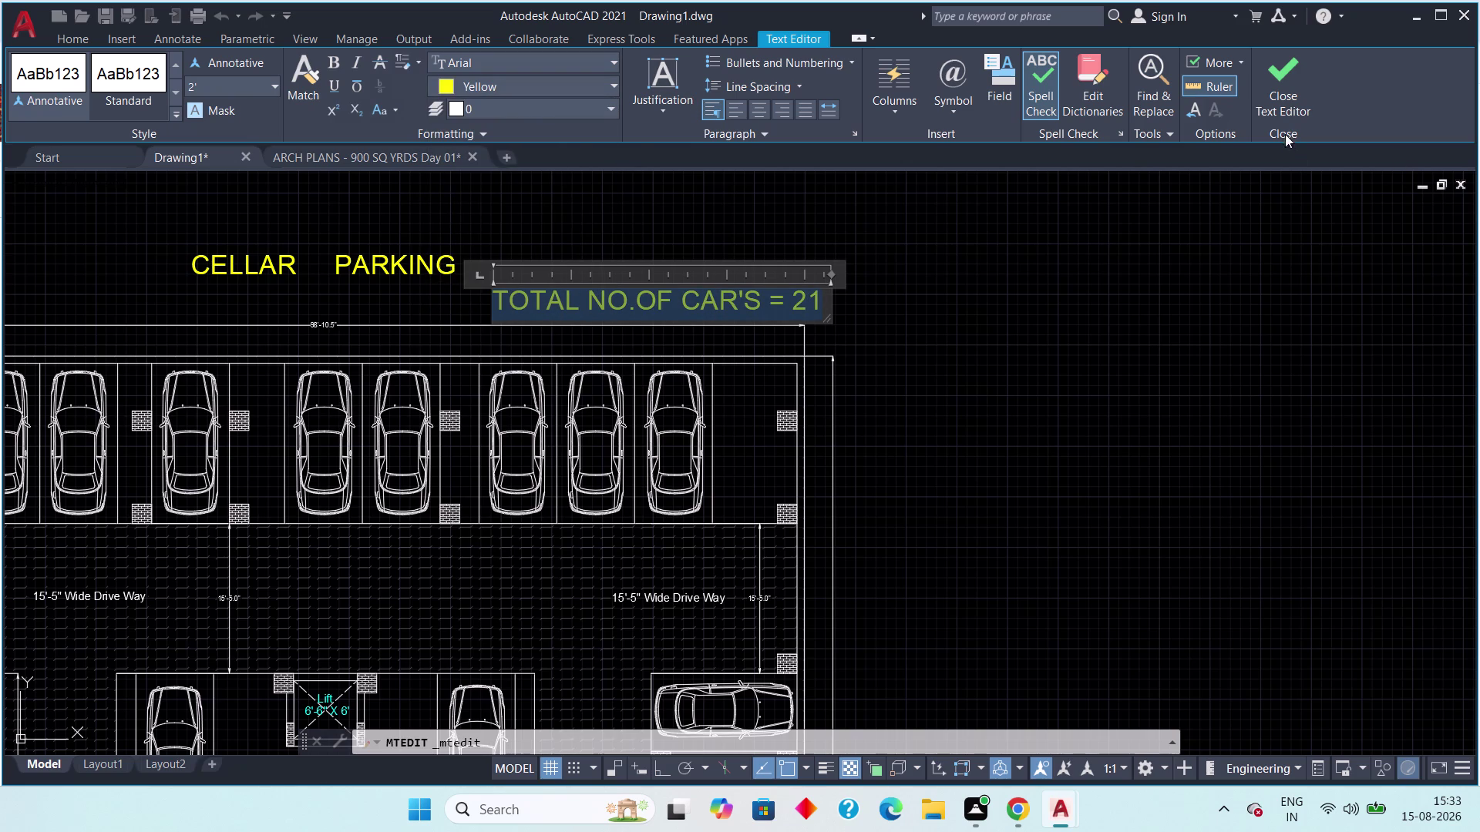
click(1275, 82)
scroll(down, 3)
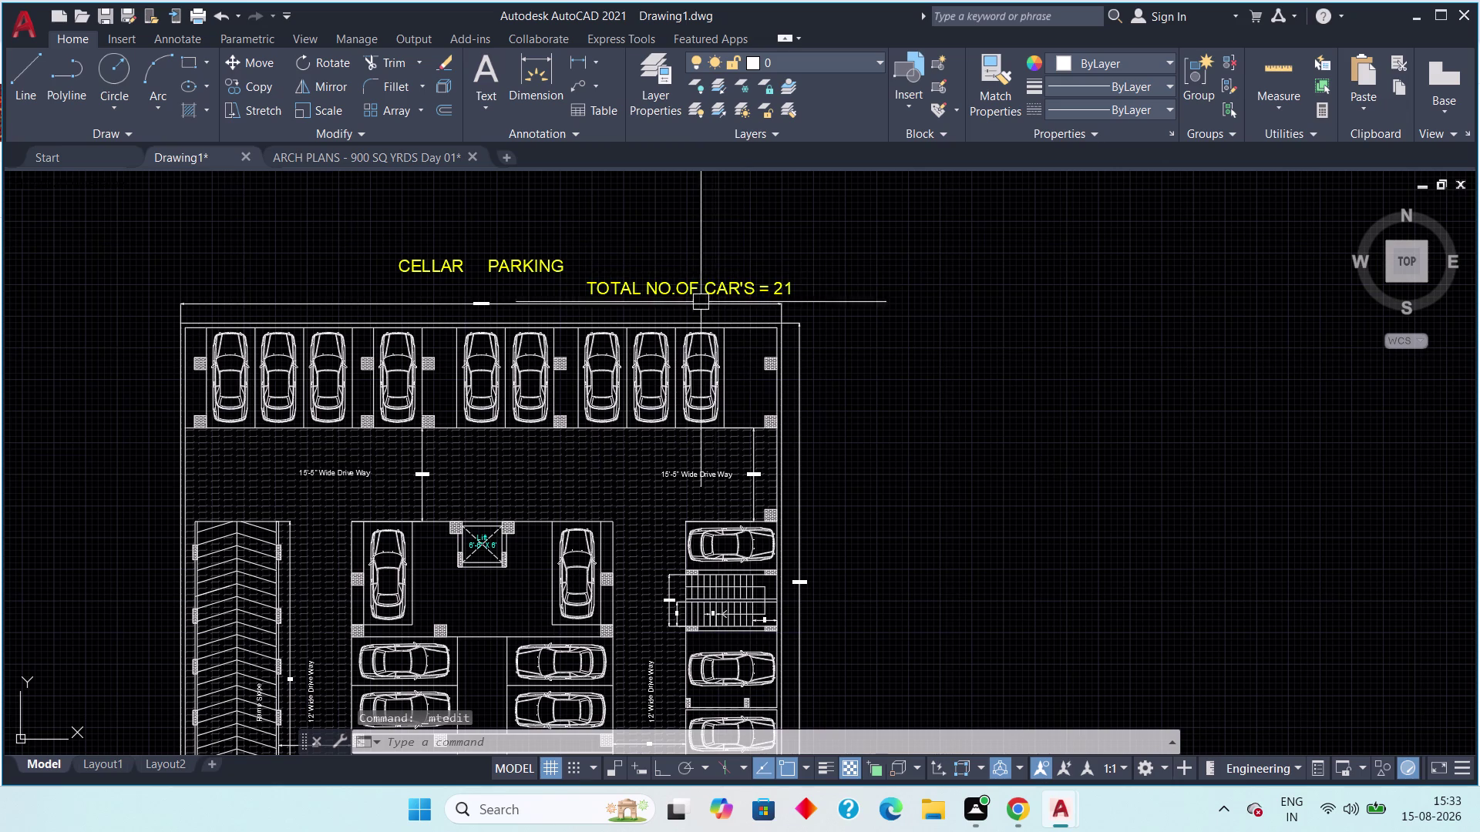
Move the car count label up toward the title with MOVE.
click(683, 291)
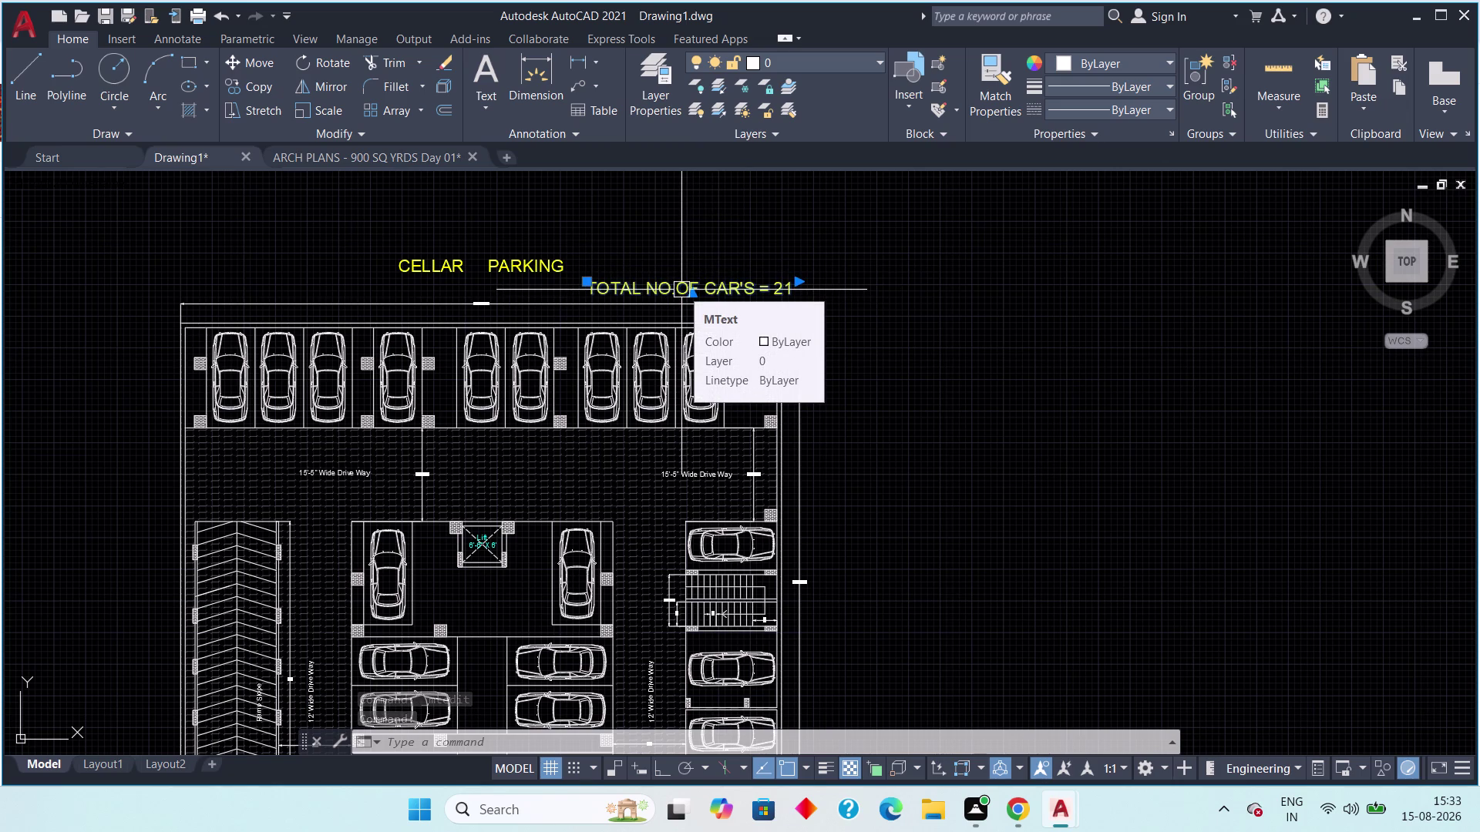
text(m)
key(space)
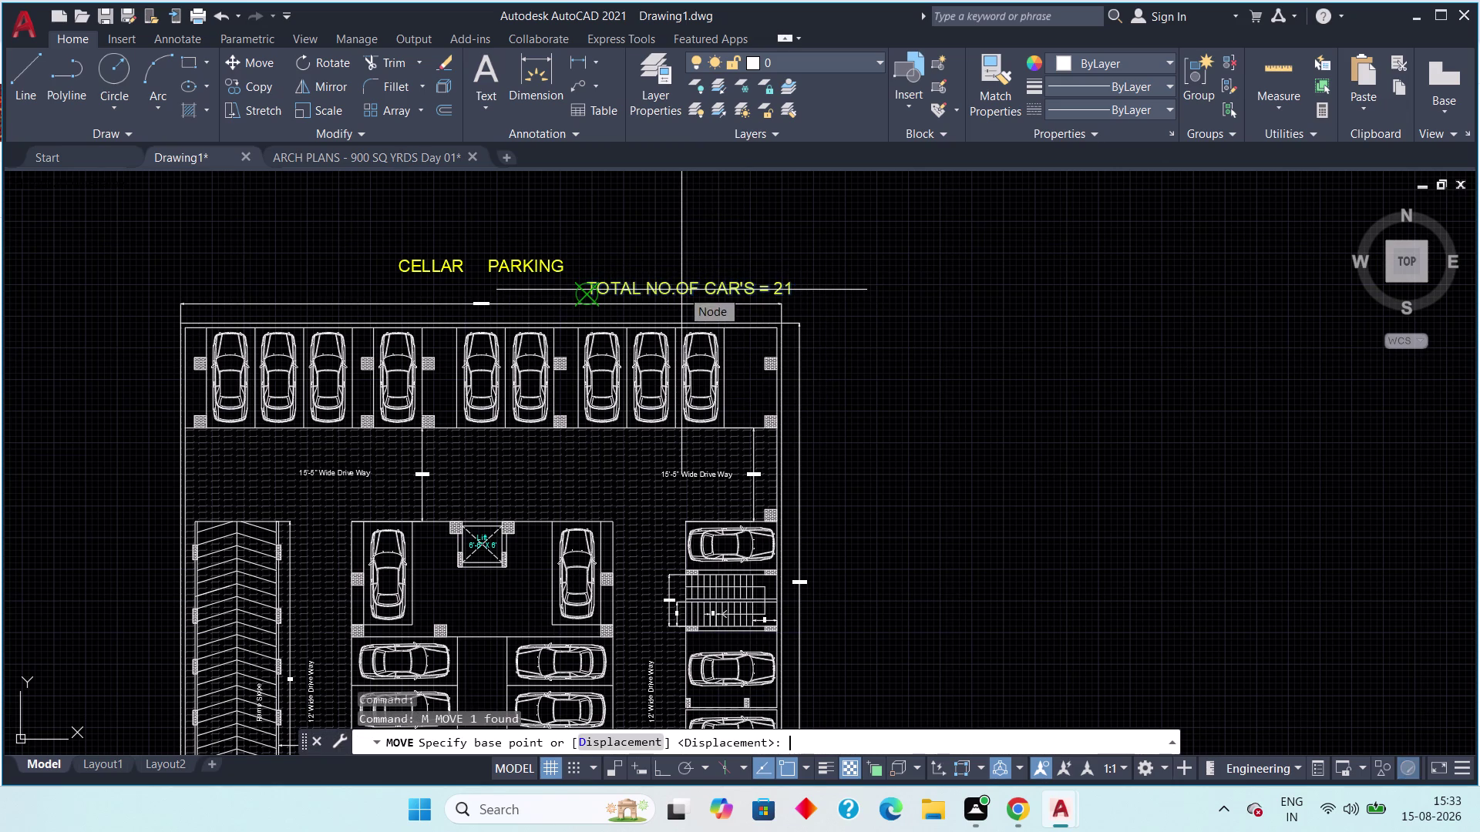
scroll(up, 3)
middle_drag(616, 330, 691, 295)
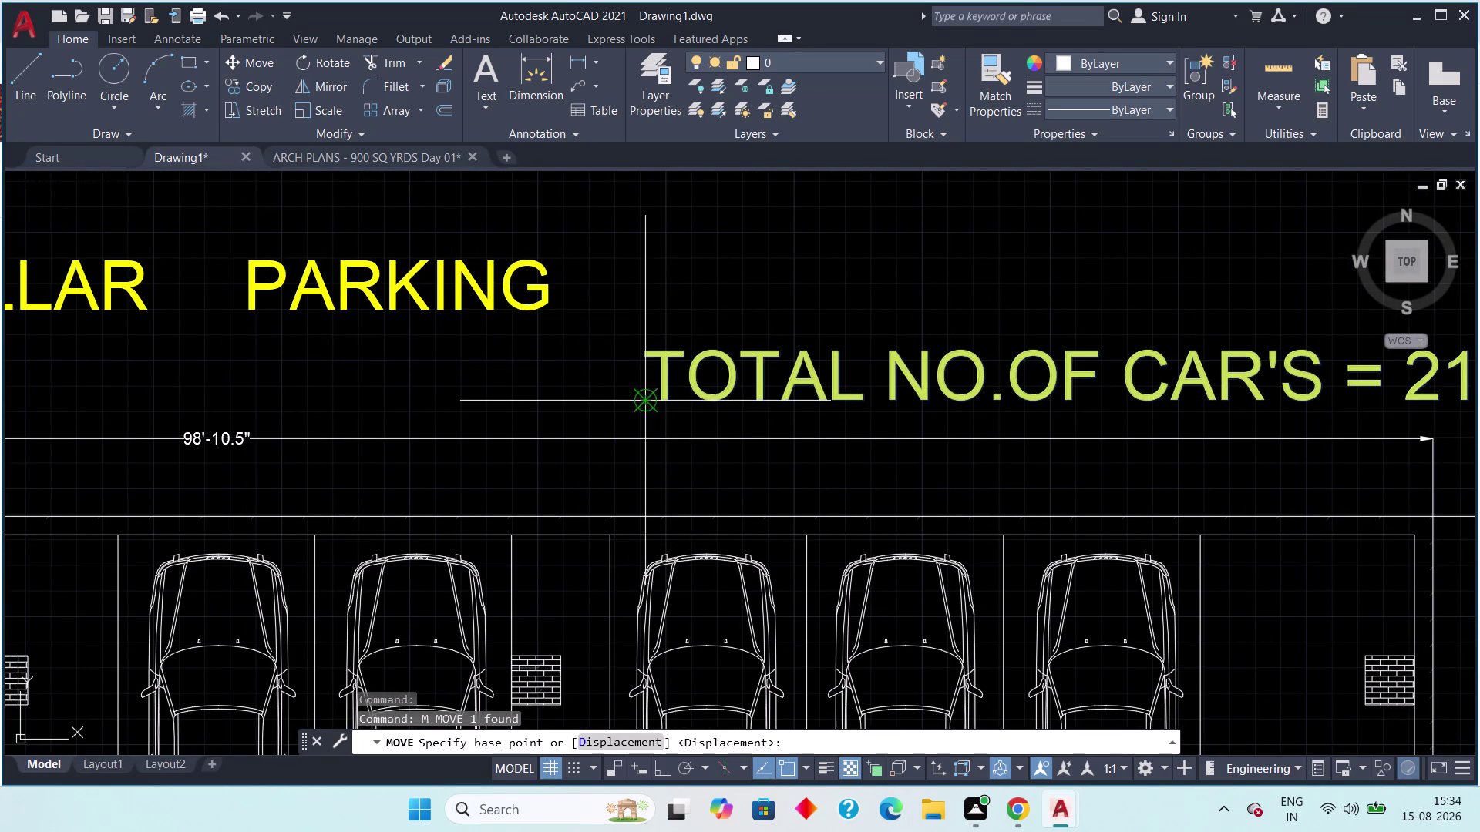
click(663, 402)
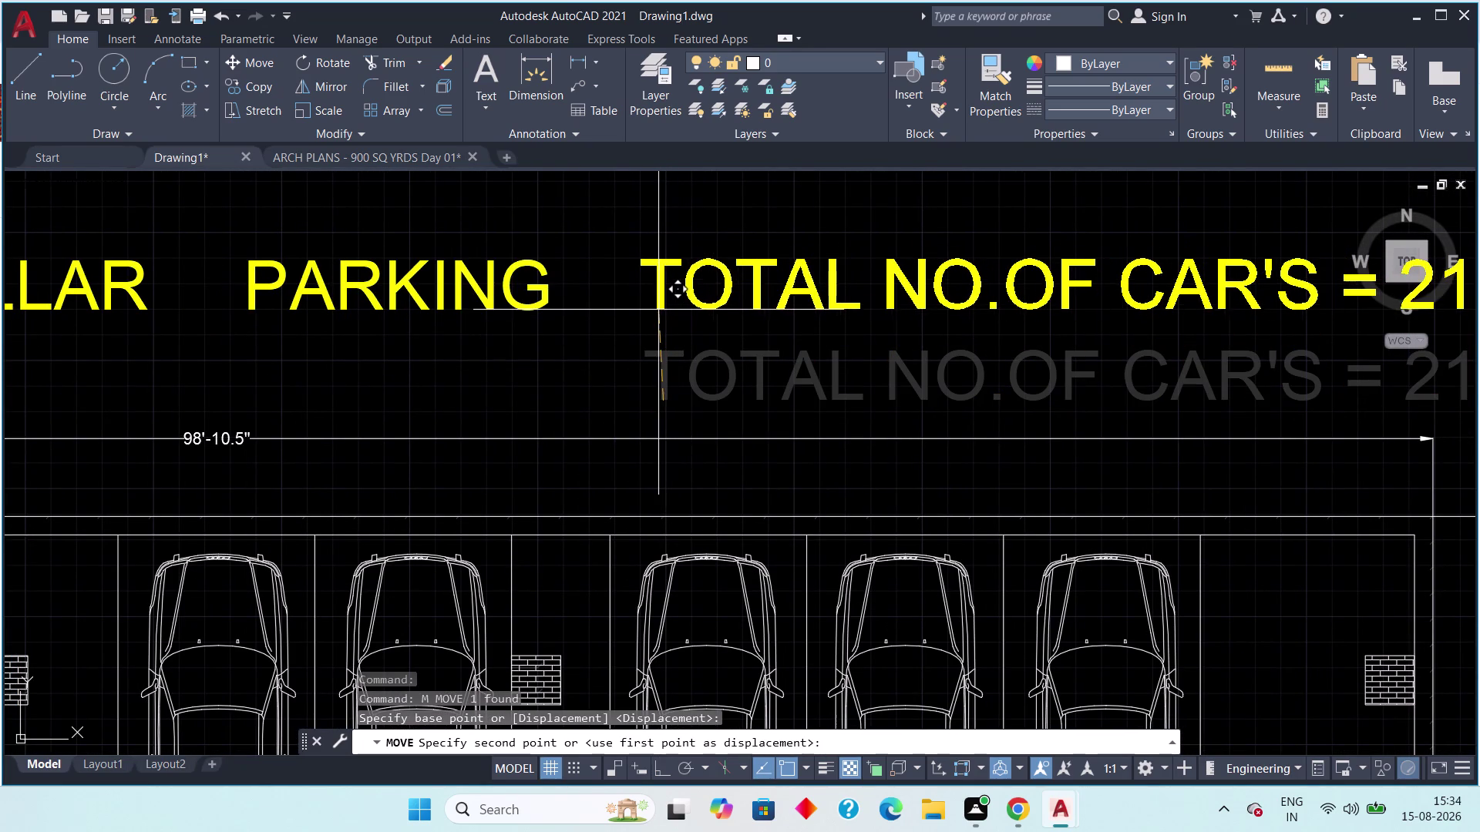
click(658, 307)
scroll(down, 3)
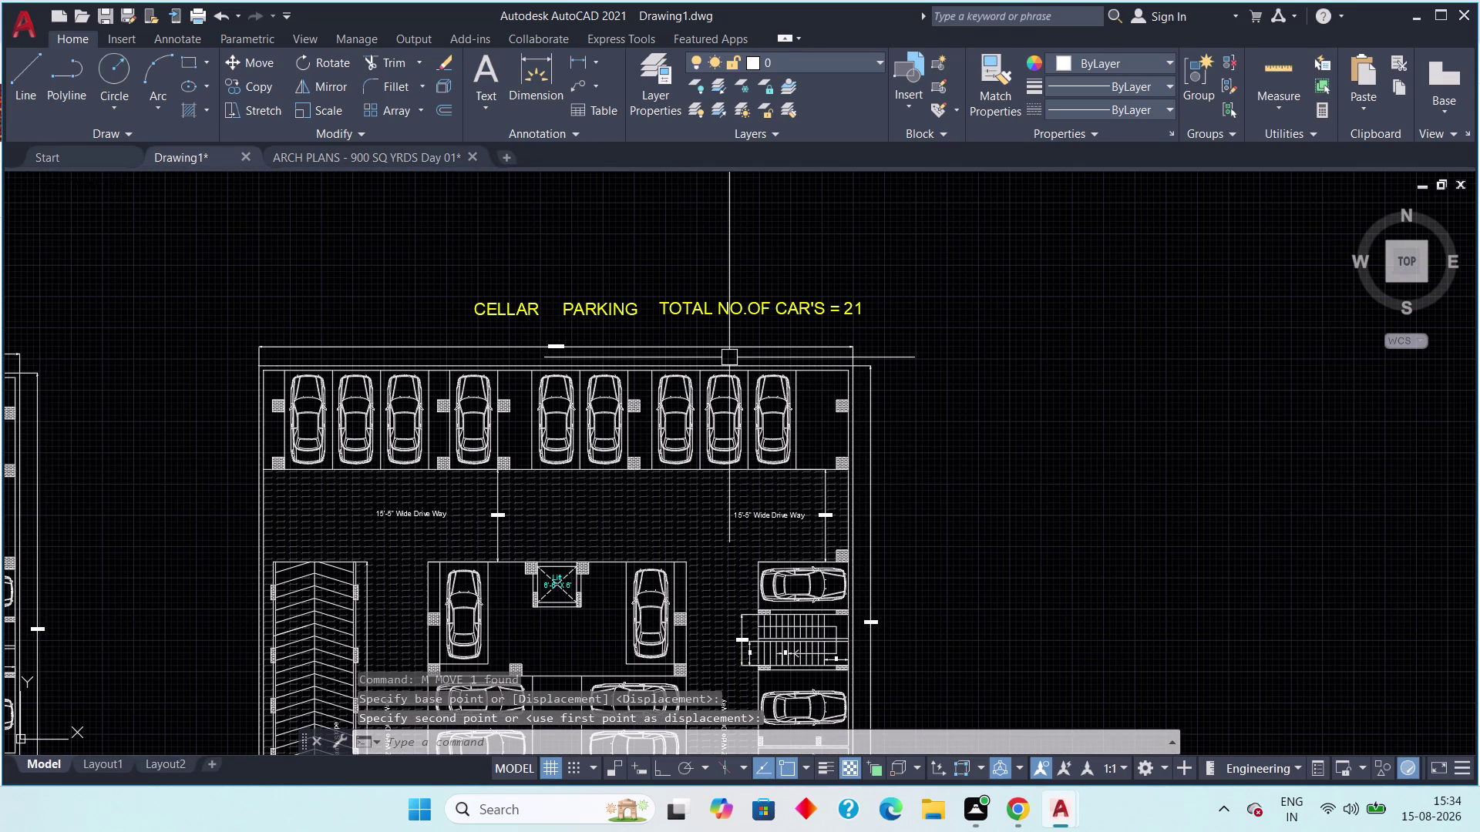
Move the CELLAR PARKING title text further to the left.
middle_drag(729, 357, 698, 350)
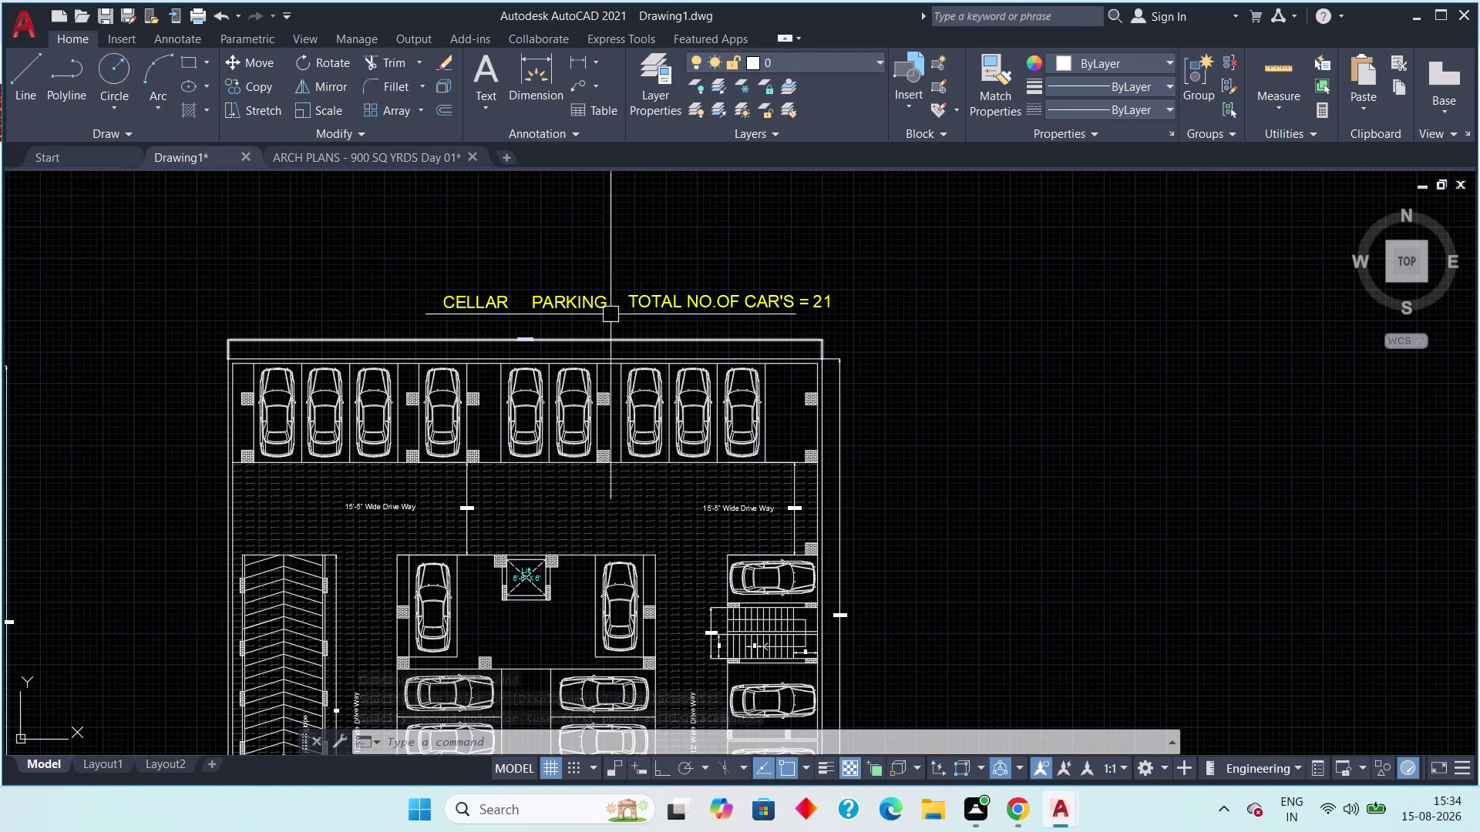
drag(551, 260, 527, 279)
click(457, 310)
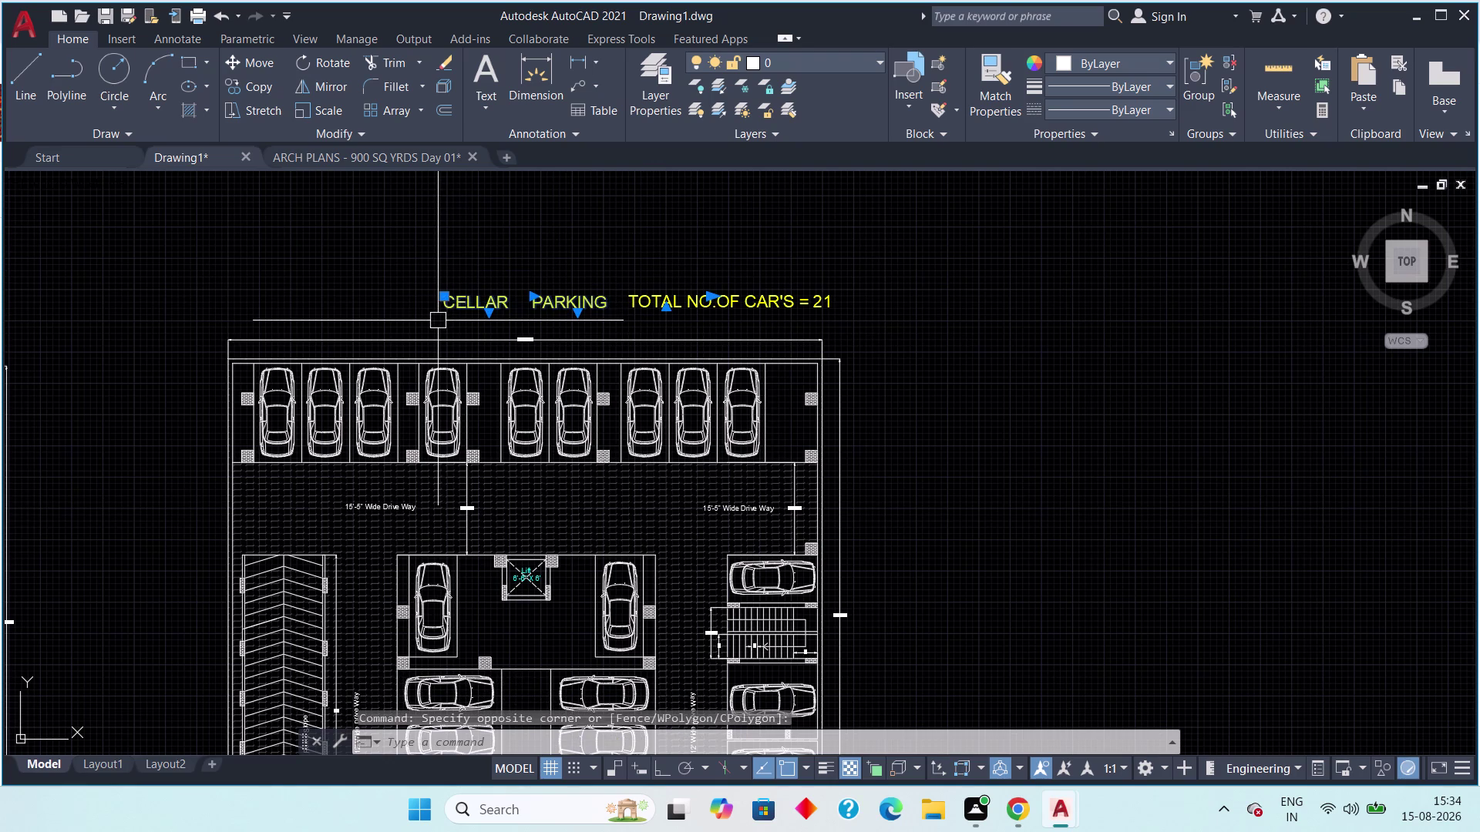
text(m)
key(space)
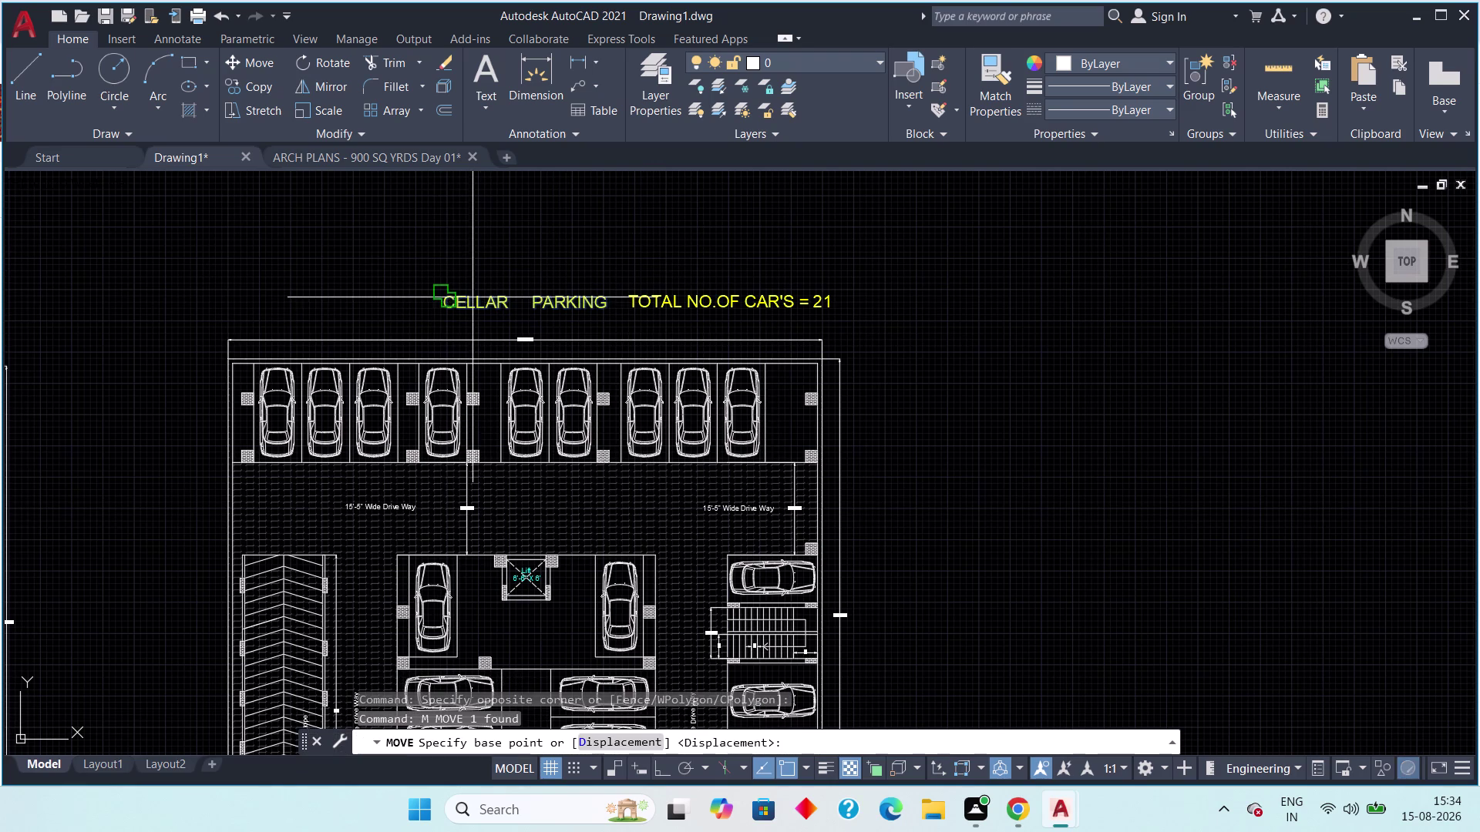
click(453, 299)
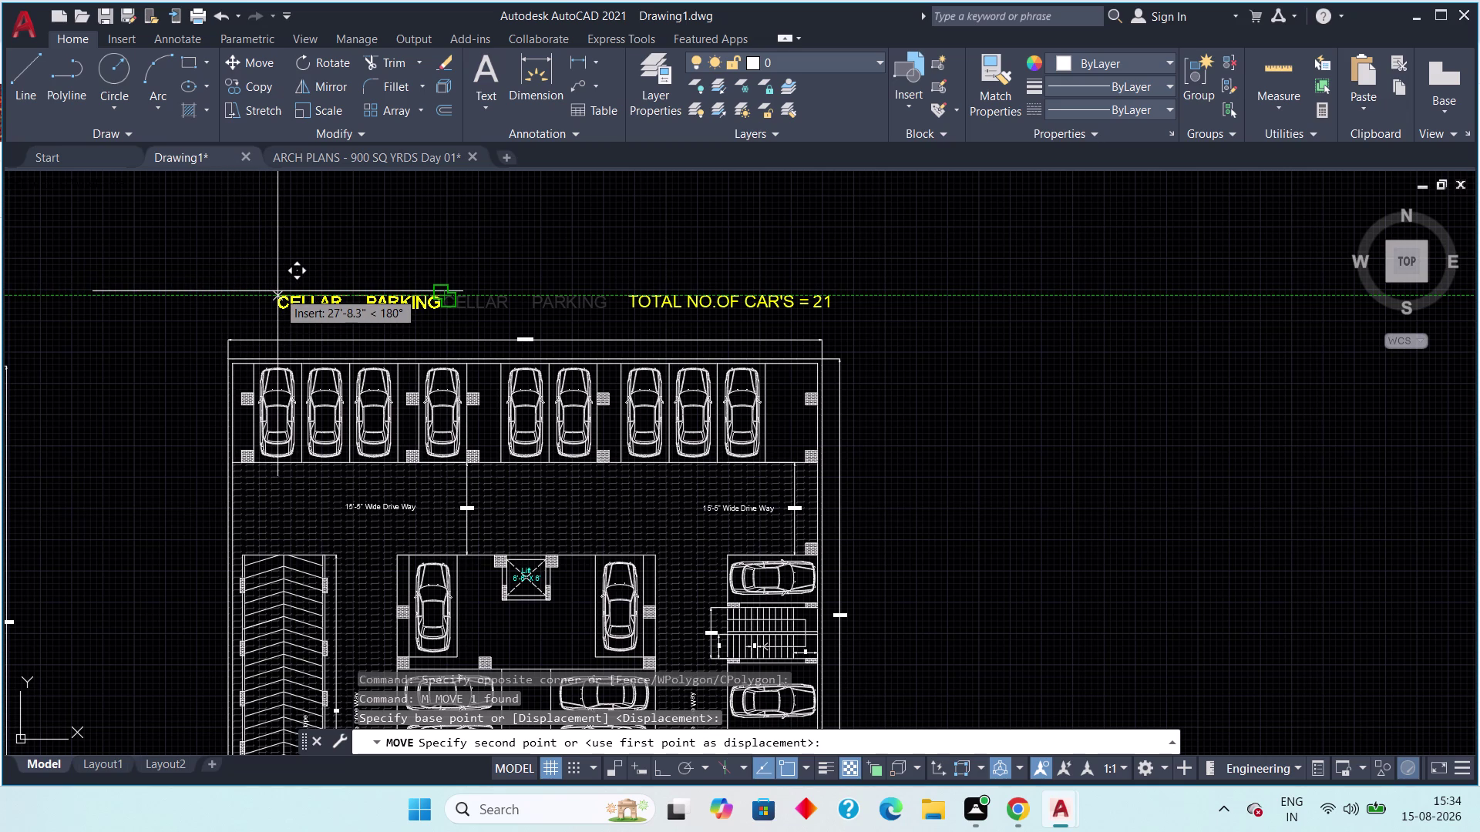
click(277, 292)
key(Escape)
Move the car-count text right after CELLAR PARKING and zoom out to both plans.
drag(754, 270, 721, 283)
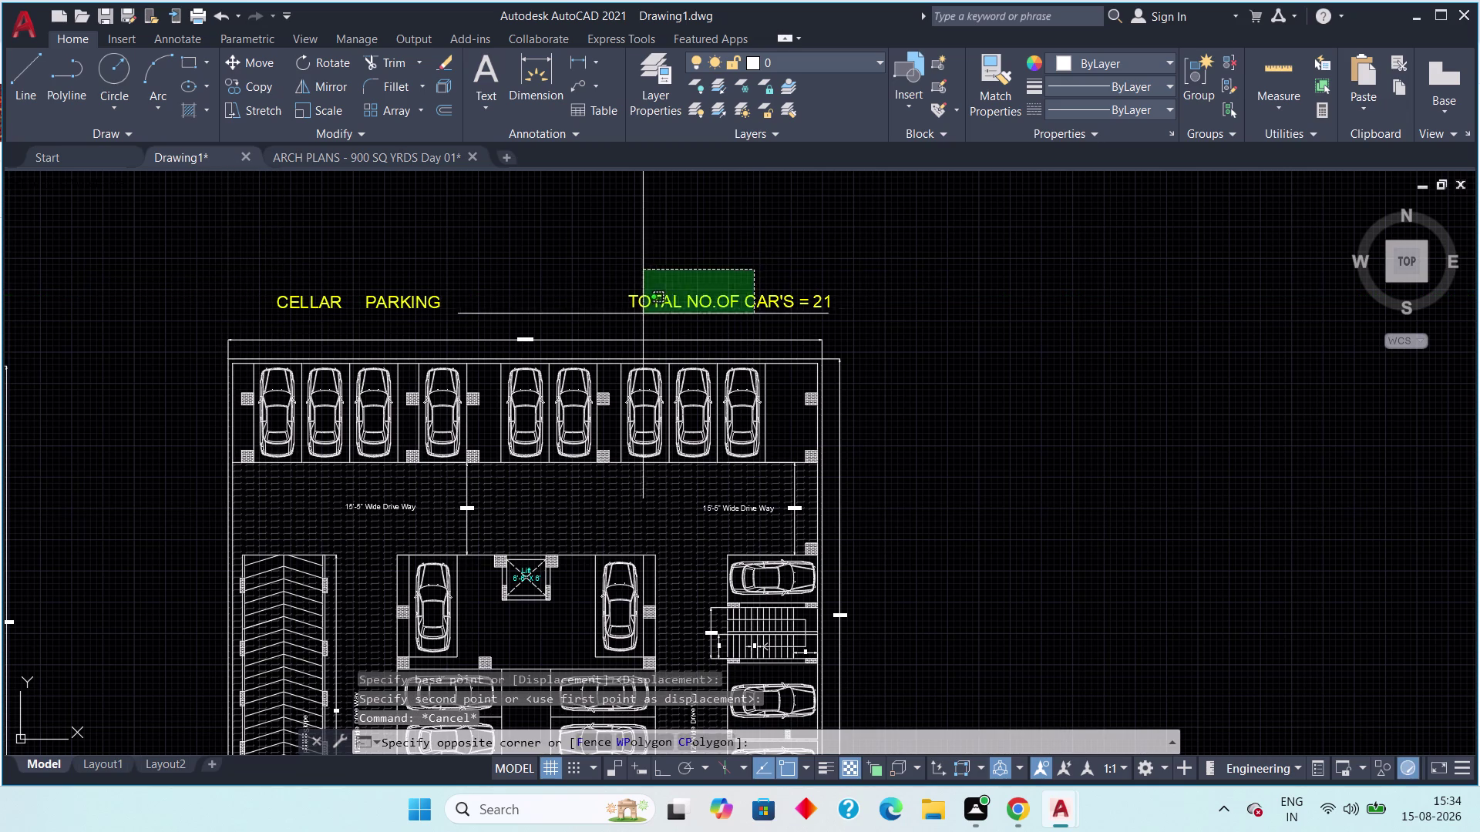
click(641, 316)
key(m)
key(space)
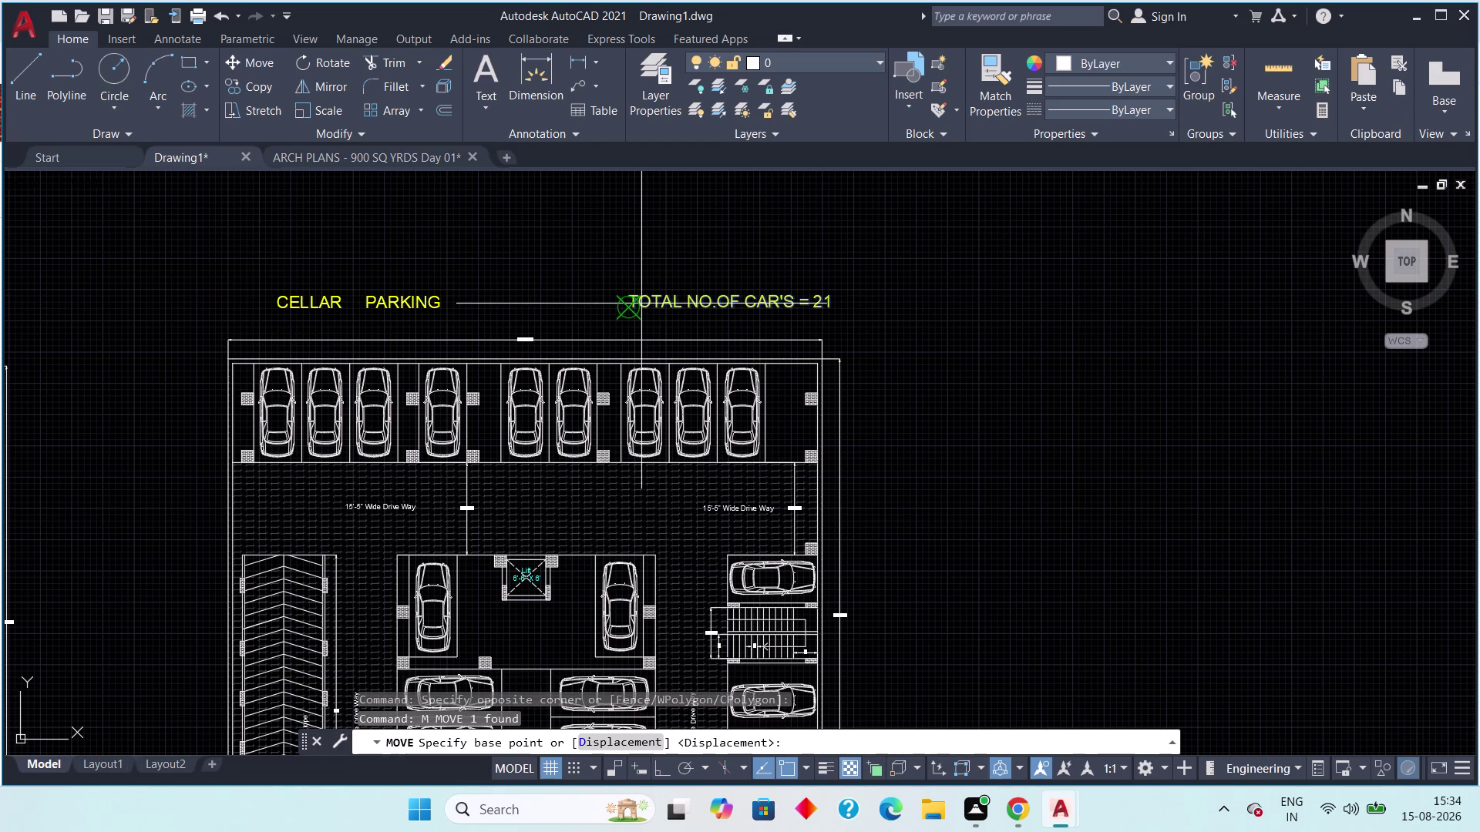
drag(641, 302, 622, 306)
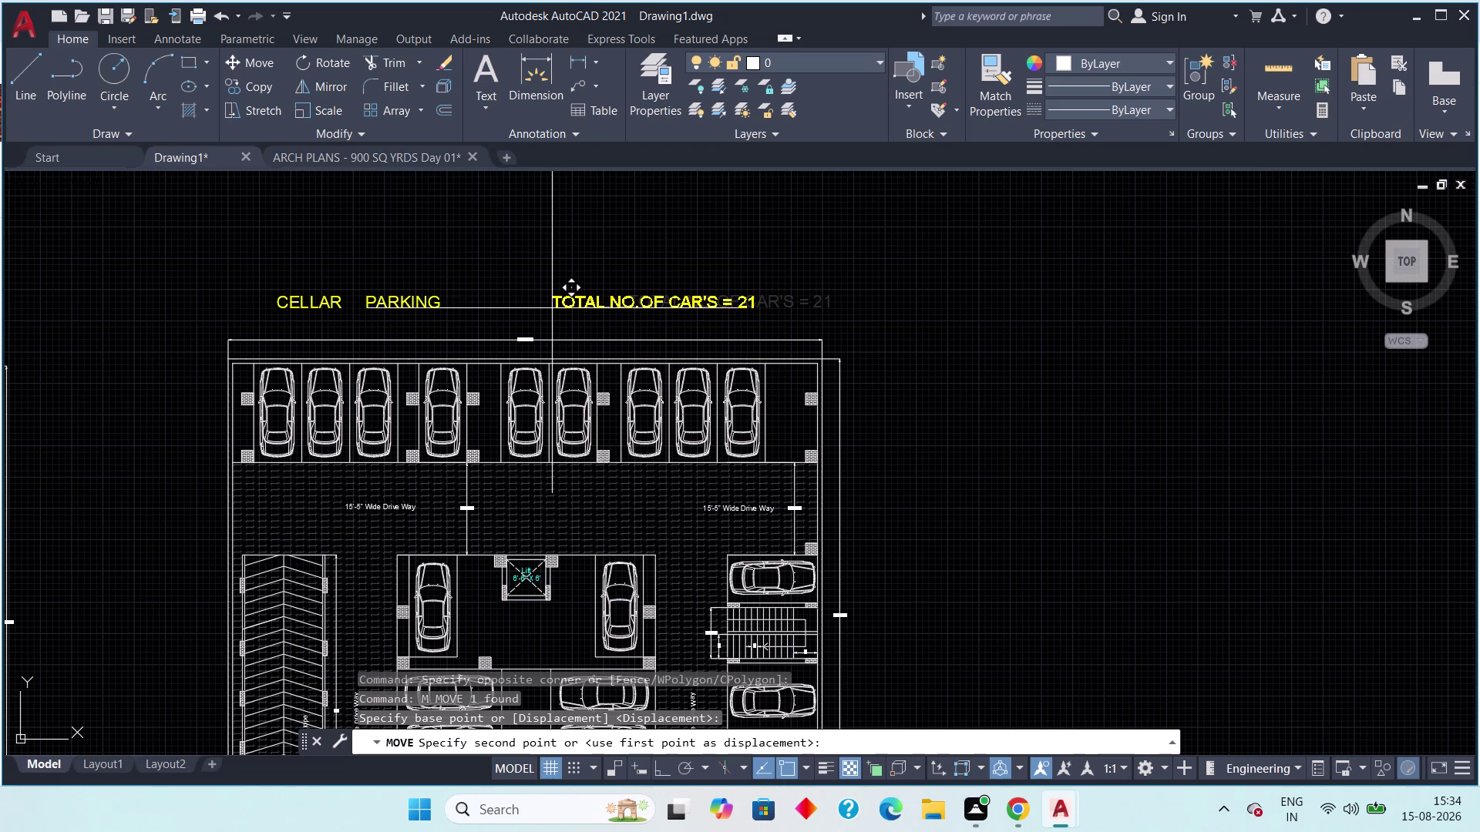
click(551, 308)
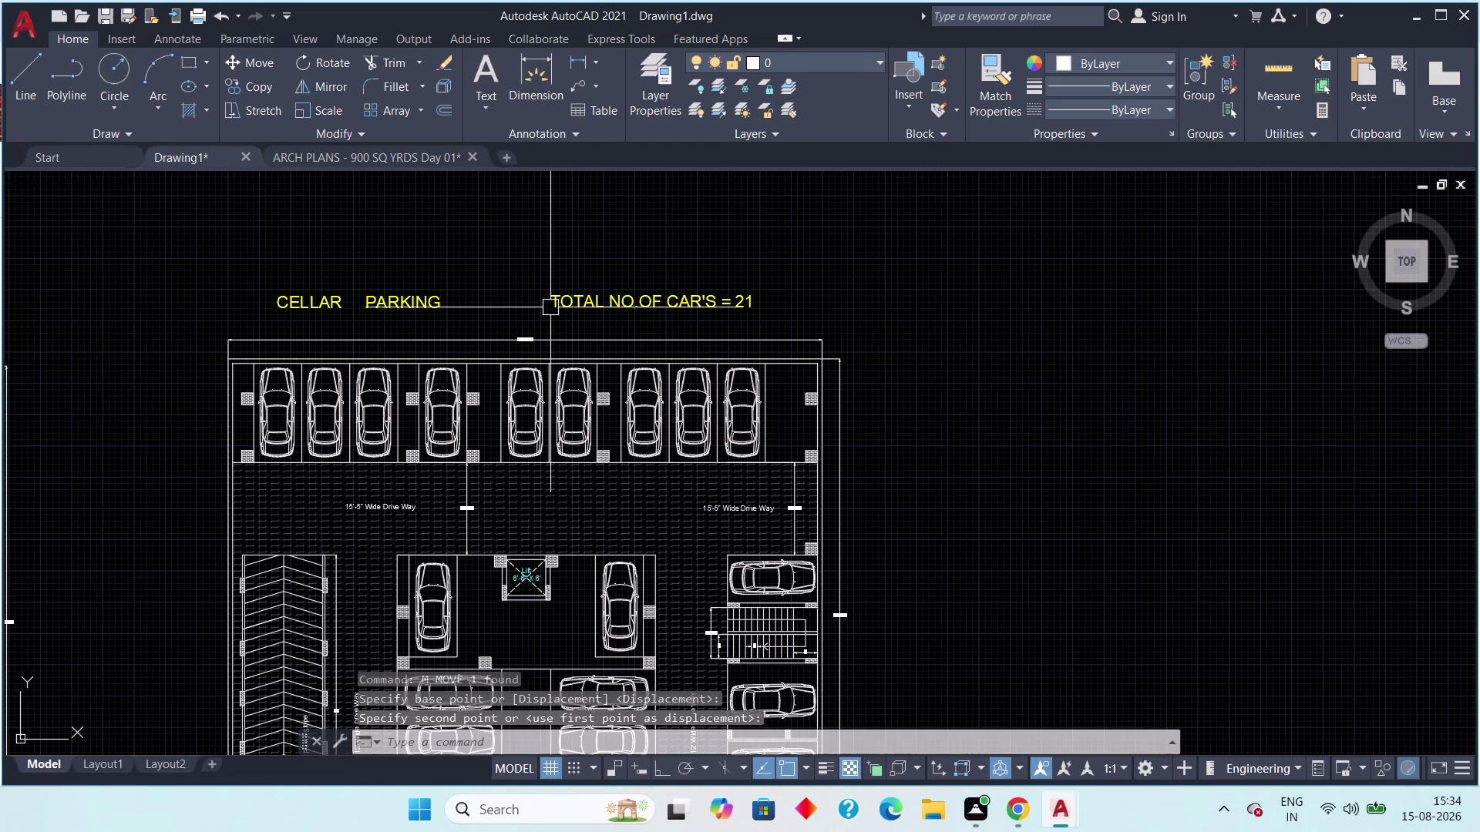
key(Escape)
scroll(down, 3)
middle_drag(853, 317, 906, 323)
scroll(down, 3)
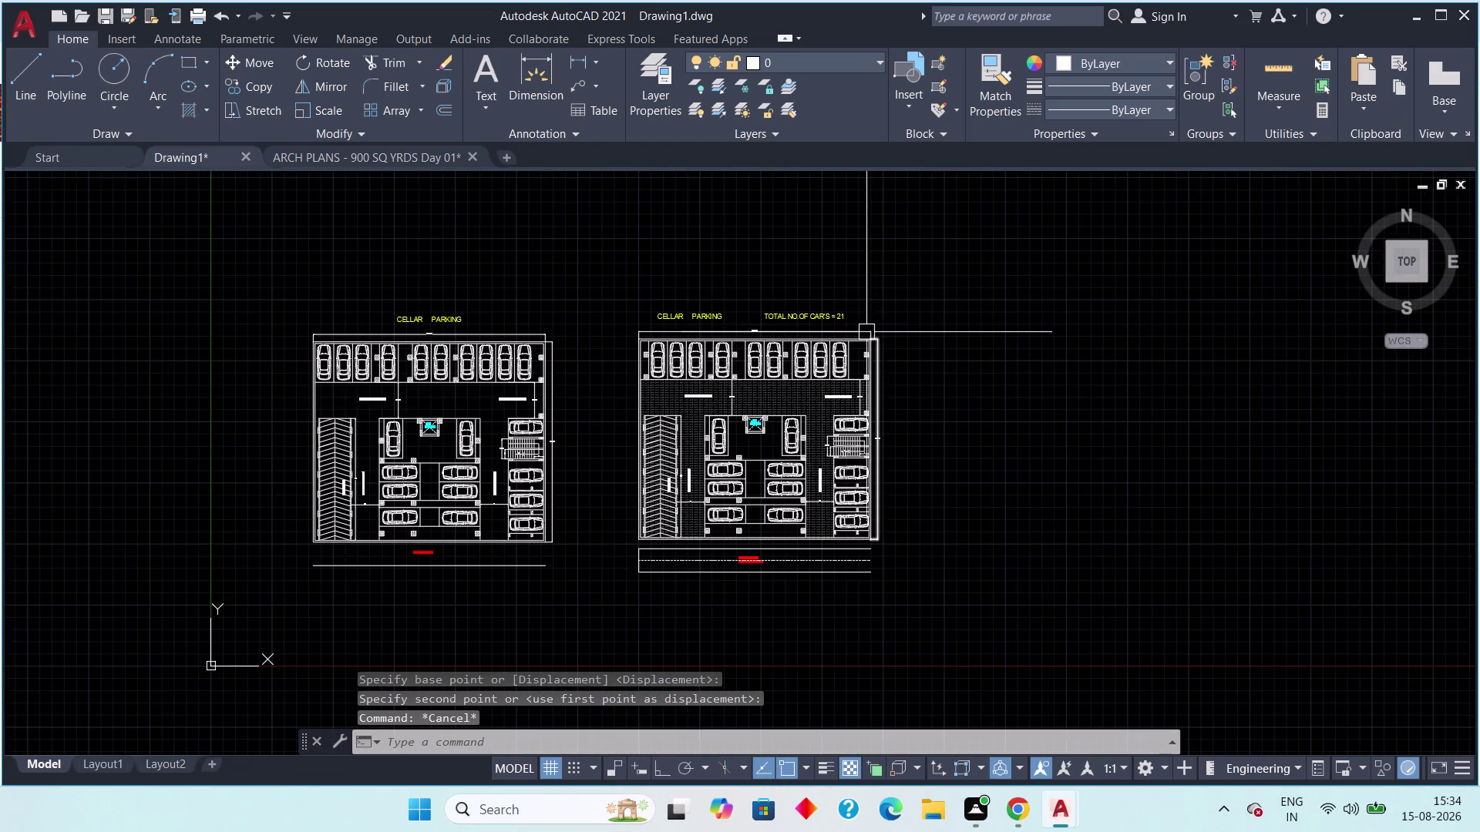
scroll(up, 3)
middle_drag(885, 320, 1000, 331)
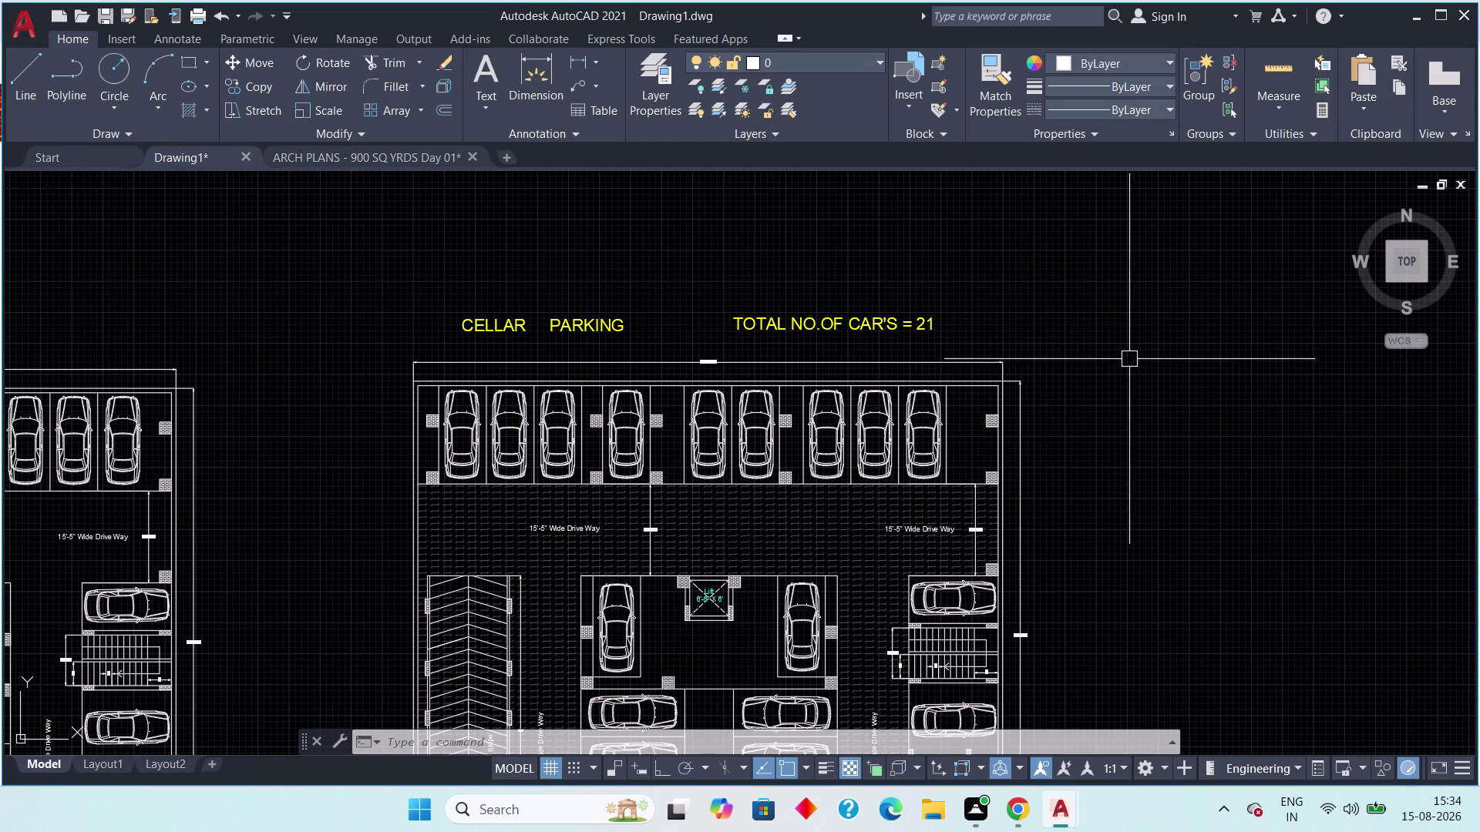
middle_drag(1103, 333, 1034, 309)
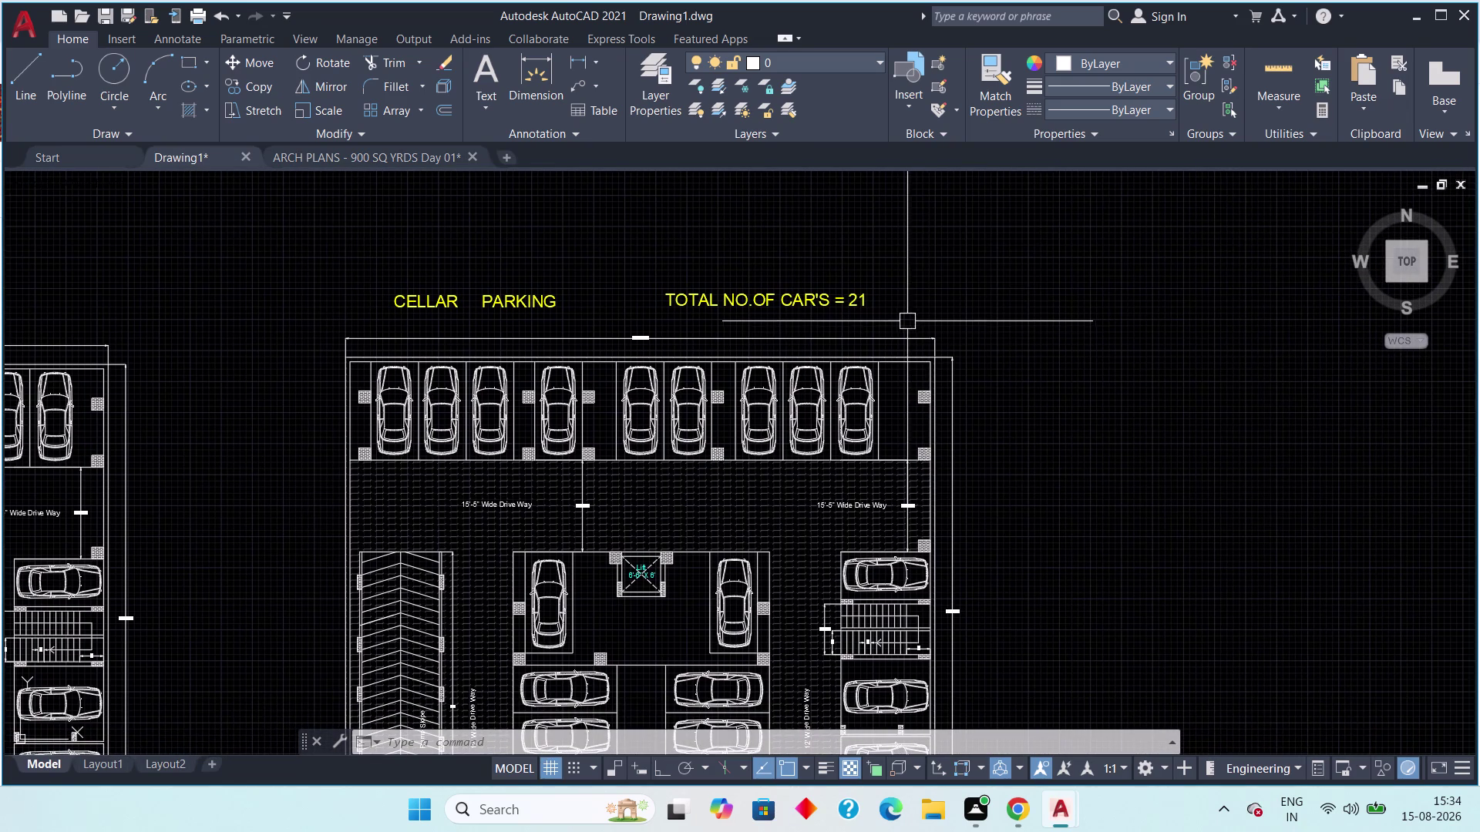
scroll(down, 3)
middle_drag(910, 316, 958, 274)
scroll(up, 3)
scroll(down, 3)
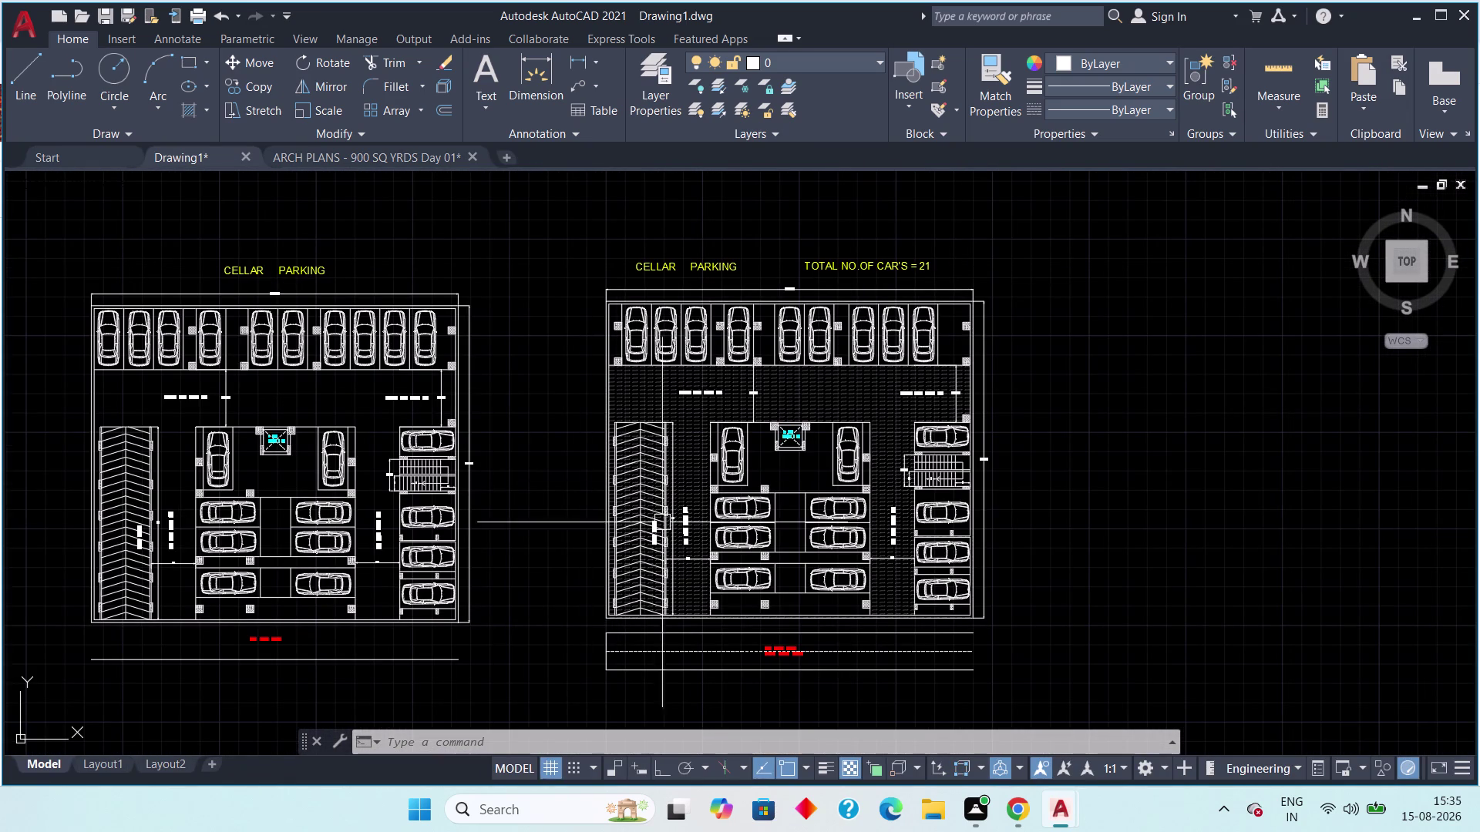
click(310, 164)
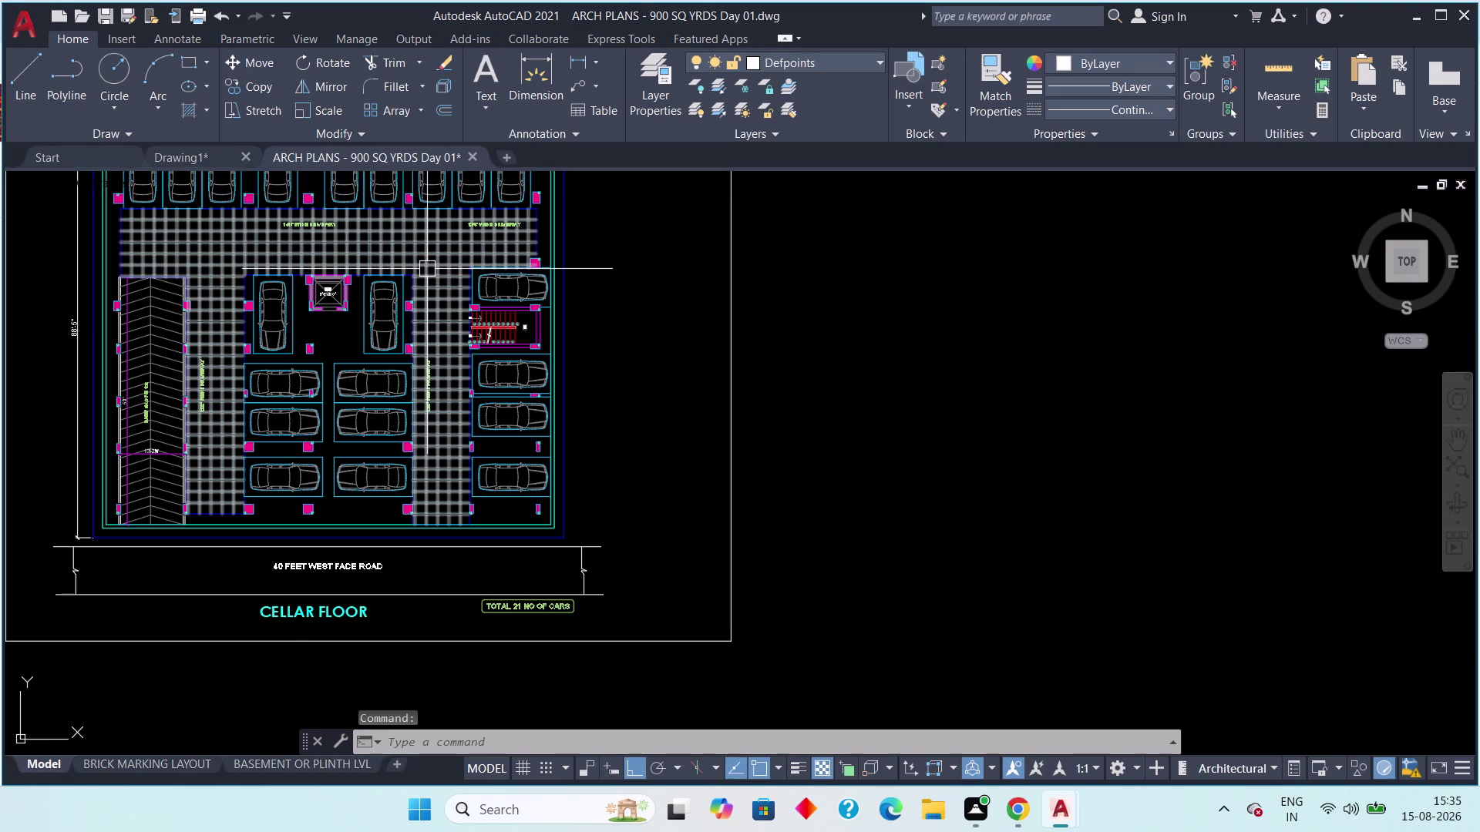
click(182, 152)
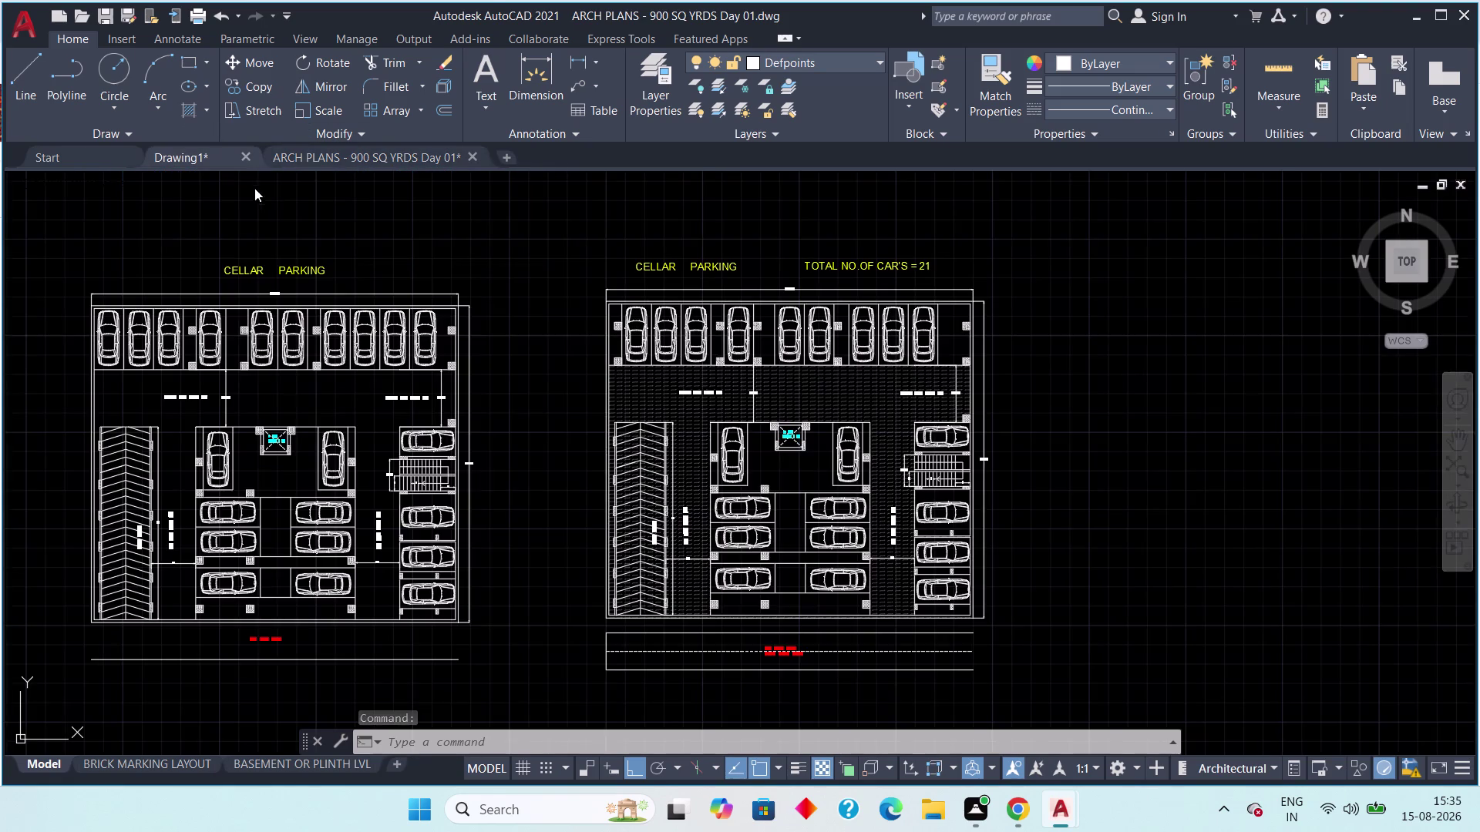
scroll(down, 3)
scroll(up, 3)
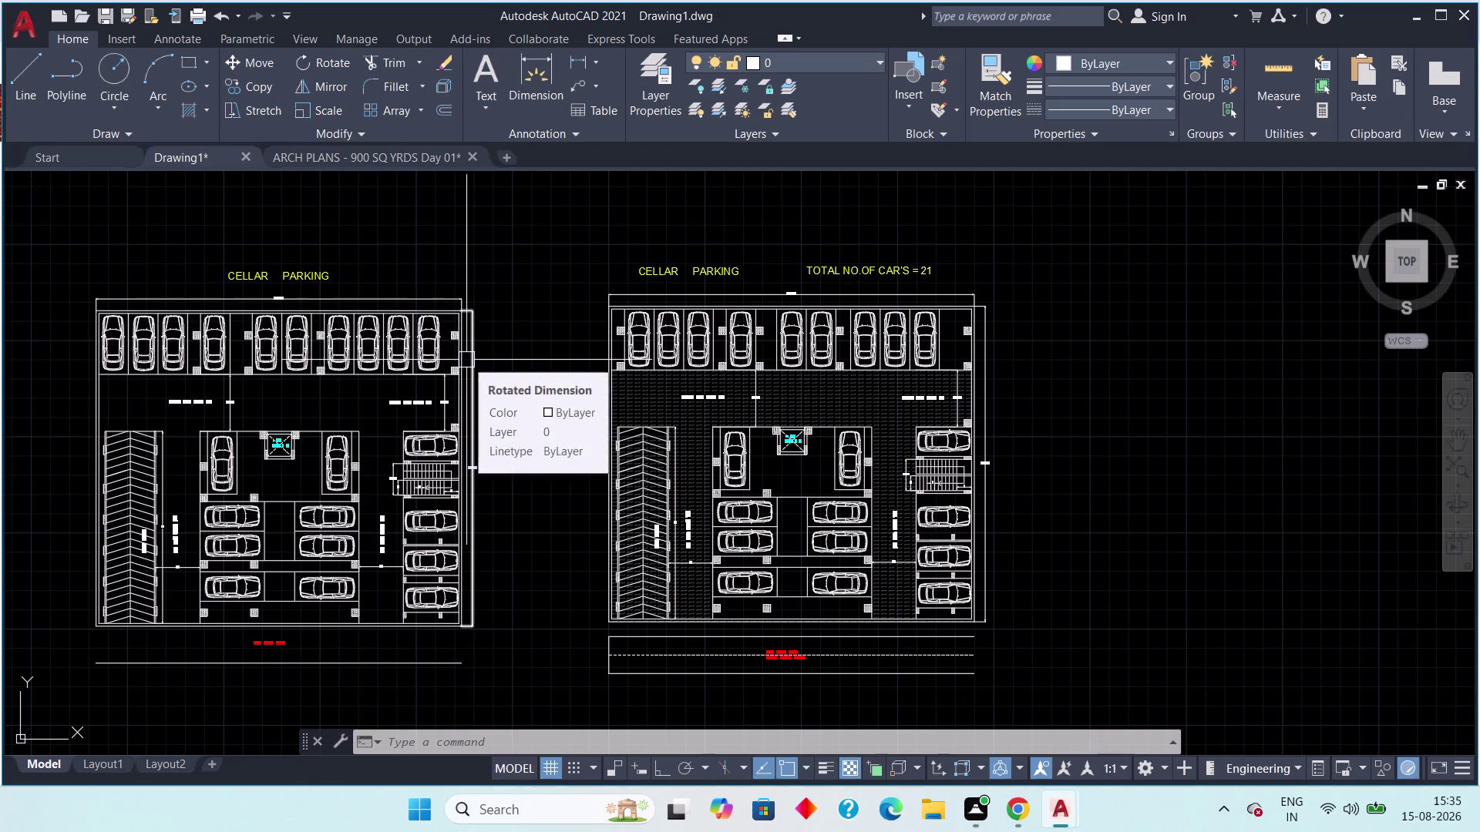
Place a linear dimension across the top row parking bay depth.
scroll(up, 3)
middle_drag(514, 375, 272, 373)
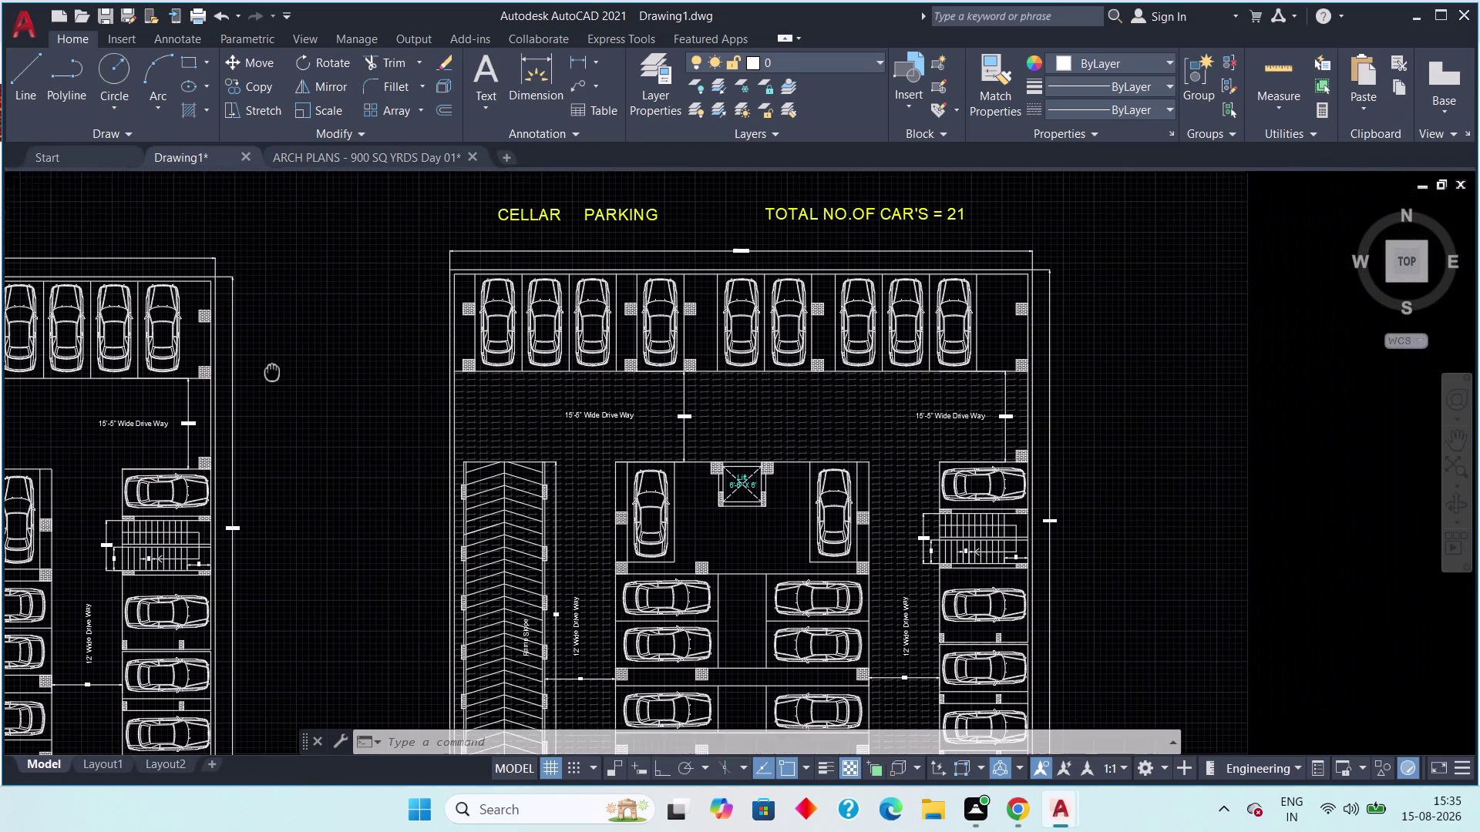
middle_drag(273, 372, 269, 378)
middle_drag(961, 364, 655, 374)
scroll(up, 3)
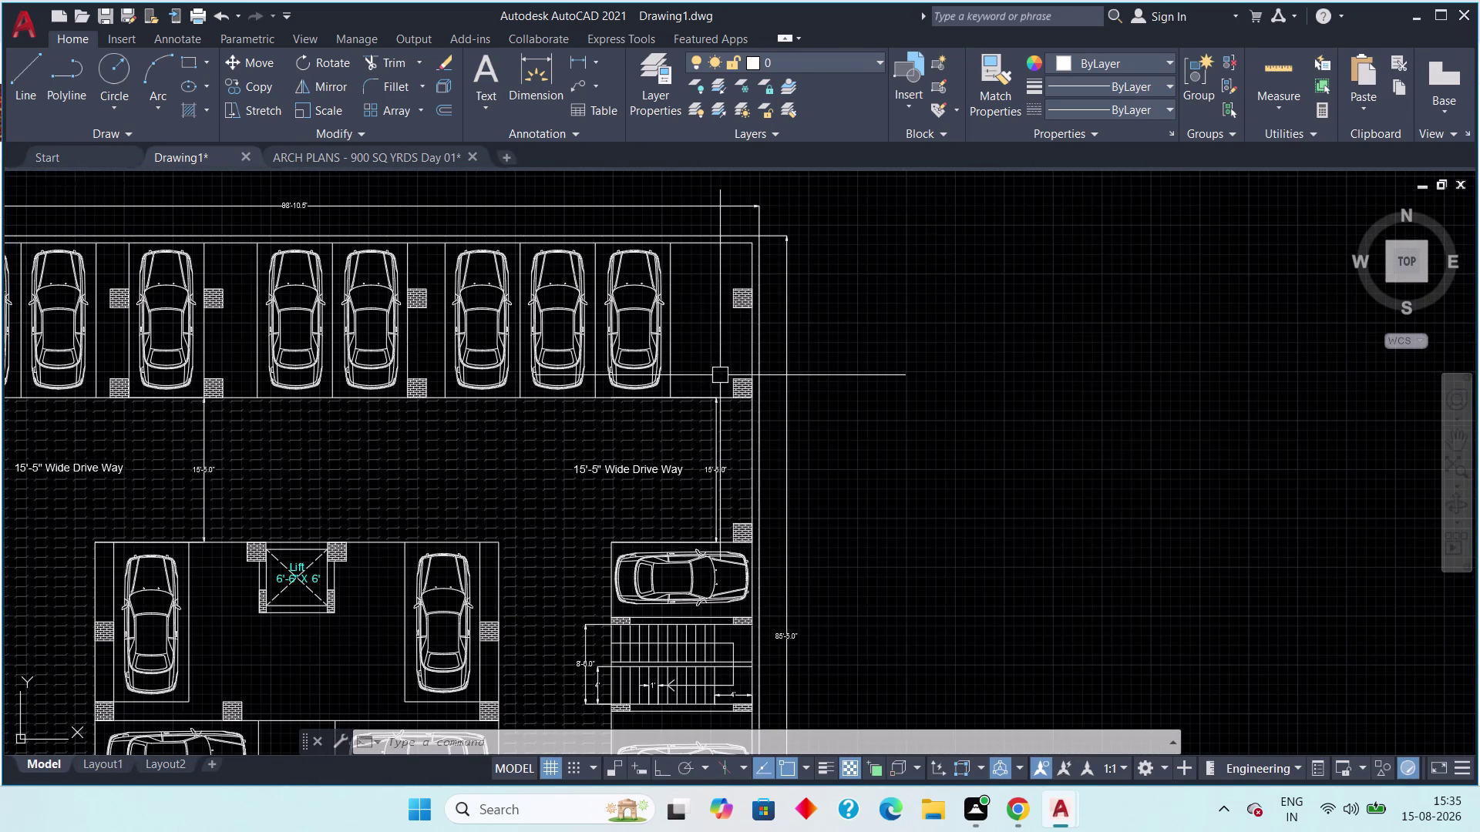
click(581, 62)
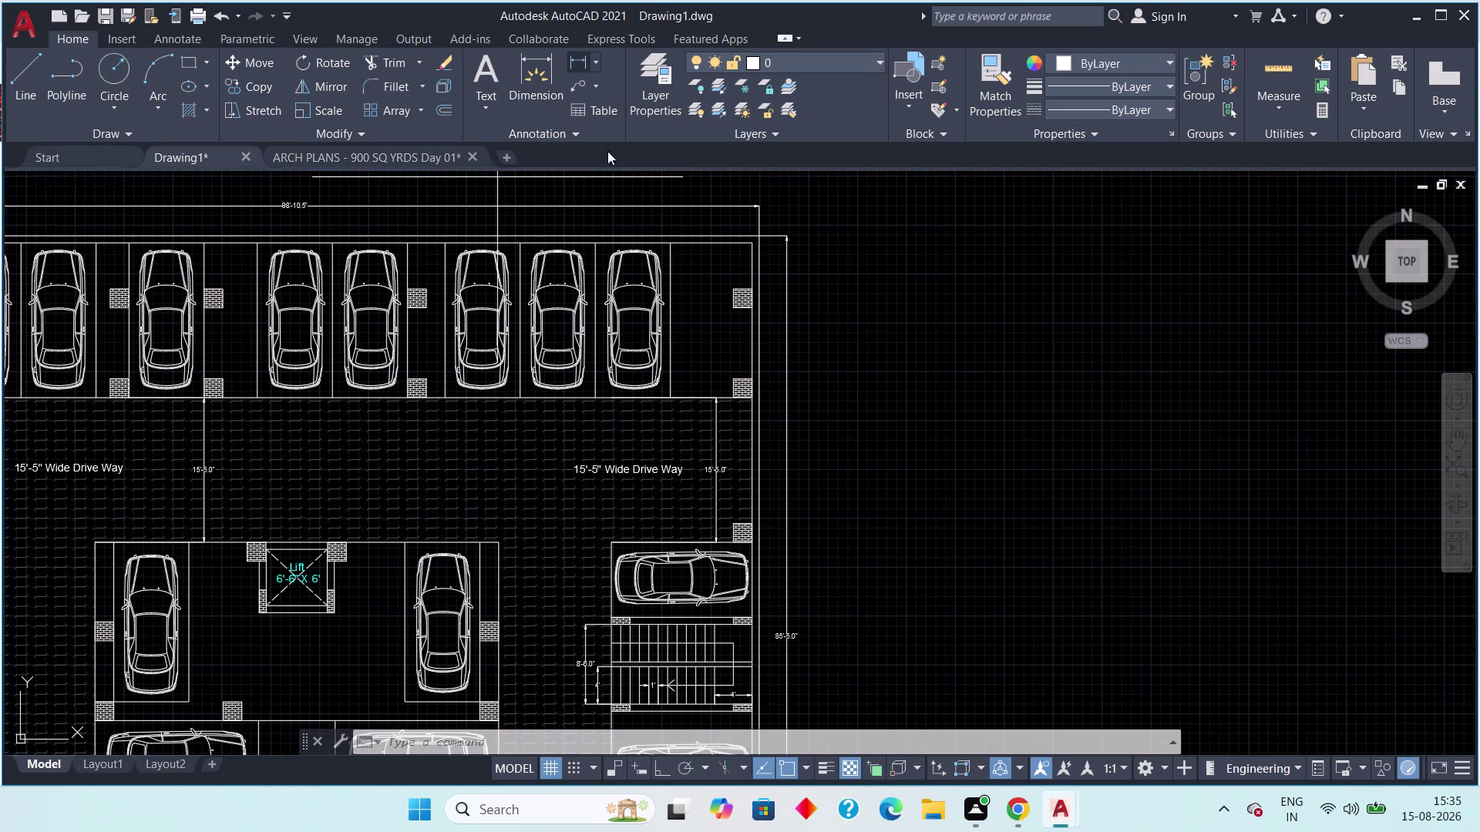
scroll(up, 3)
click(662, 399)
middle_drag(673, 329, 672, 451)
click(652, 284)
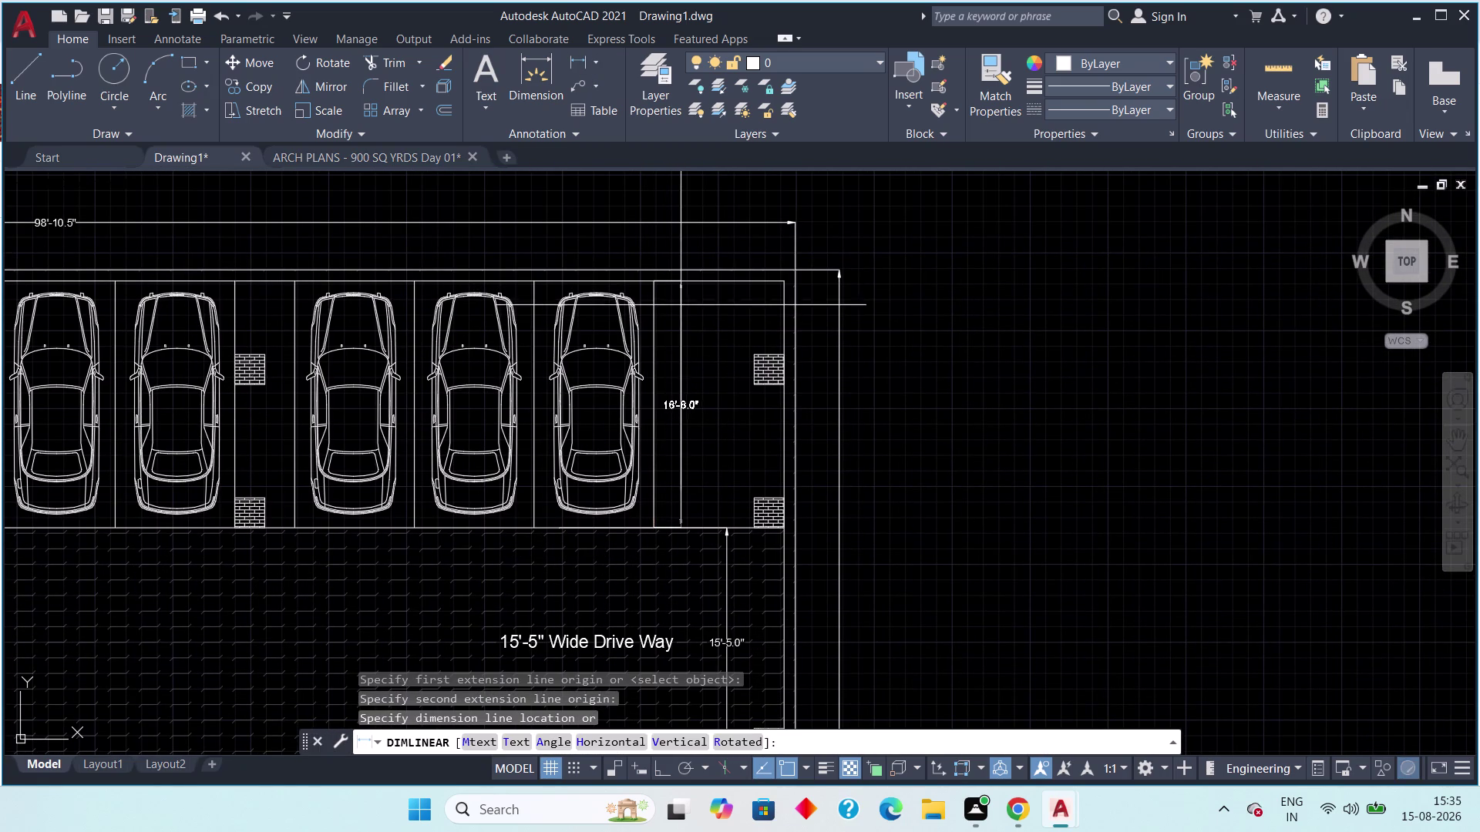
click(674, 345)
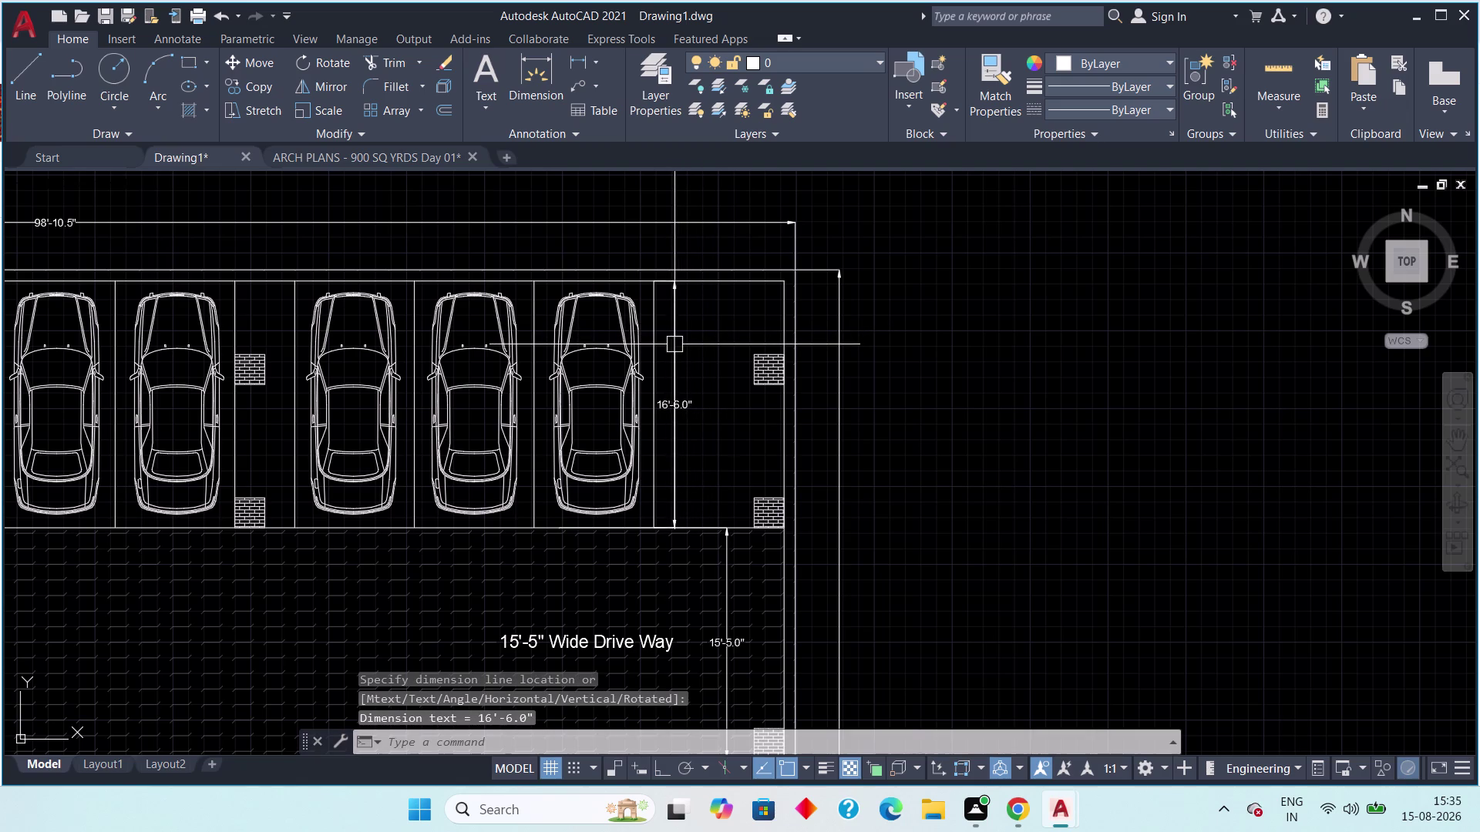
Delete the misplaced dimension and redraw the 16'-6" bay depth beside the bays.
scroll(up, 3)
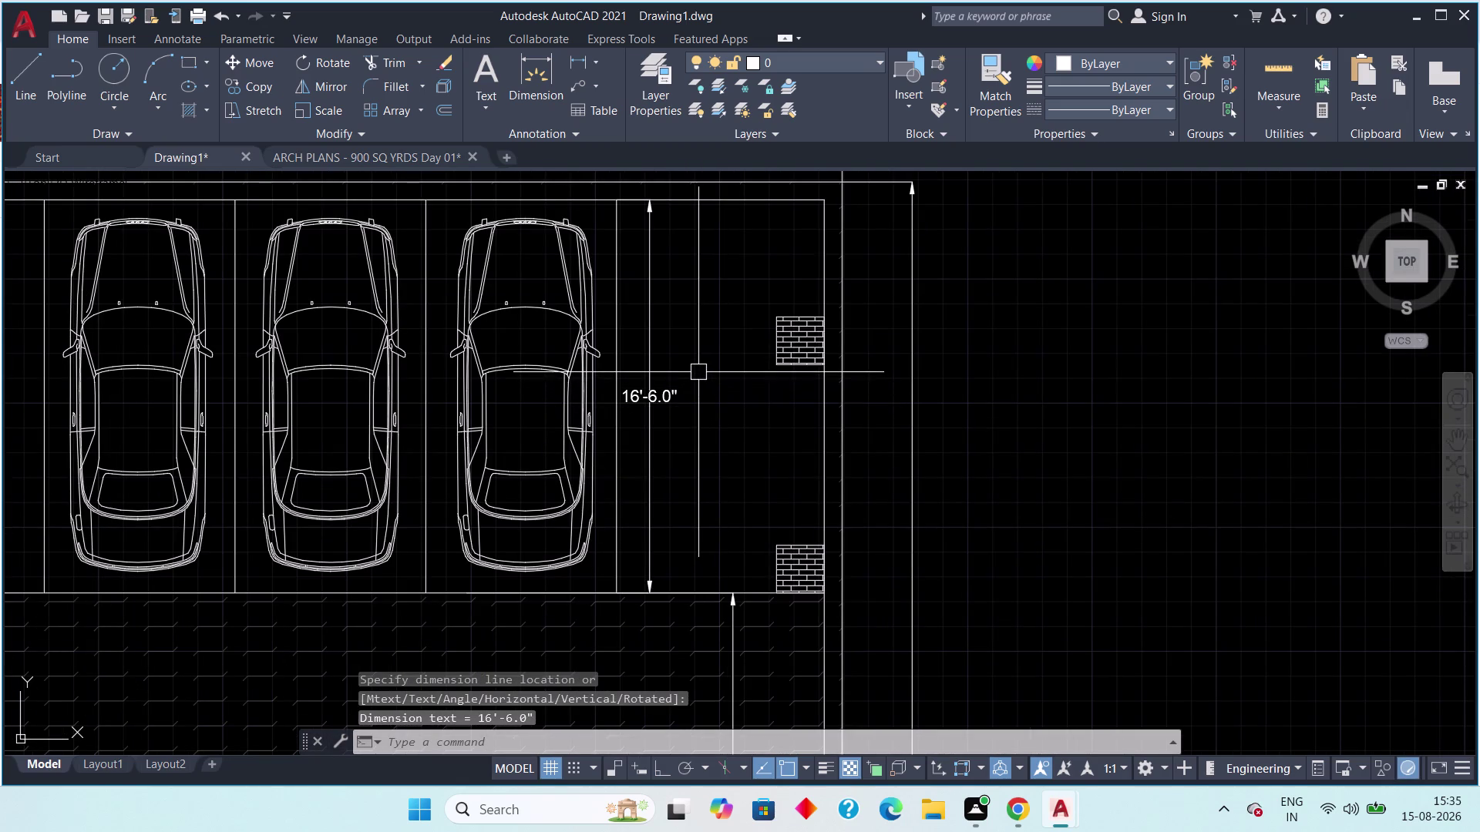
drag(685, 368, 670, 380)
click(655, 397)
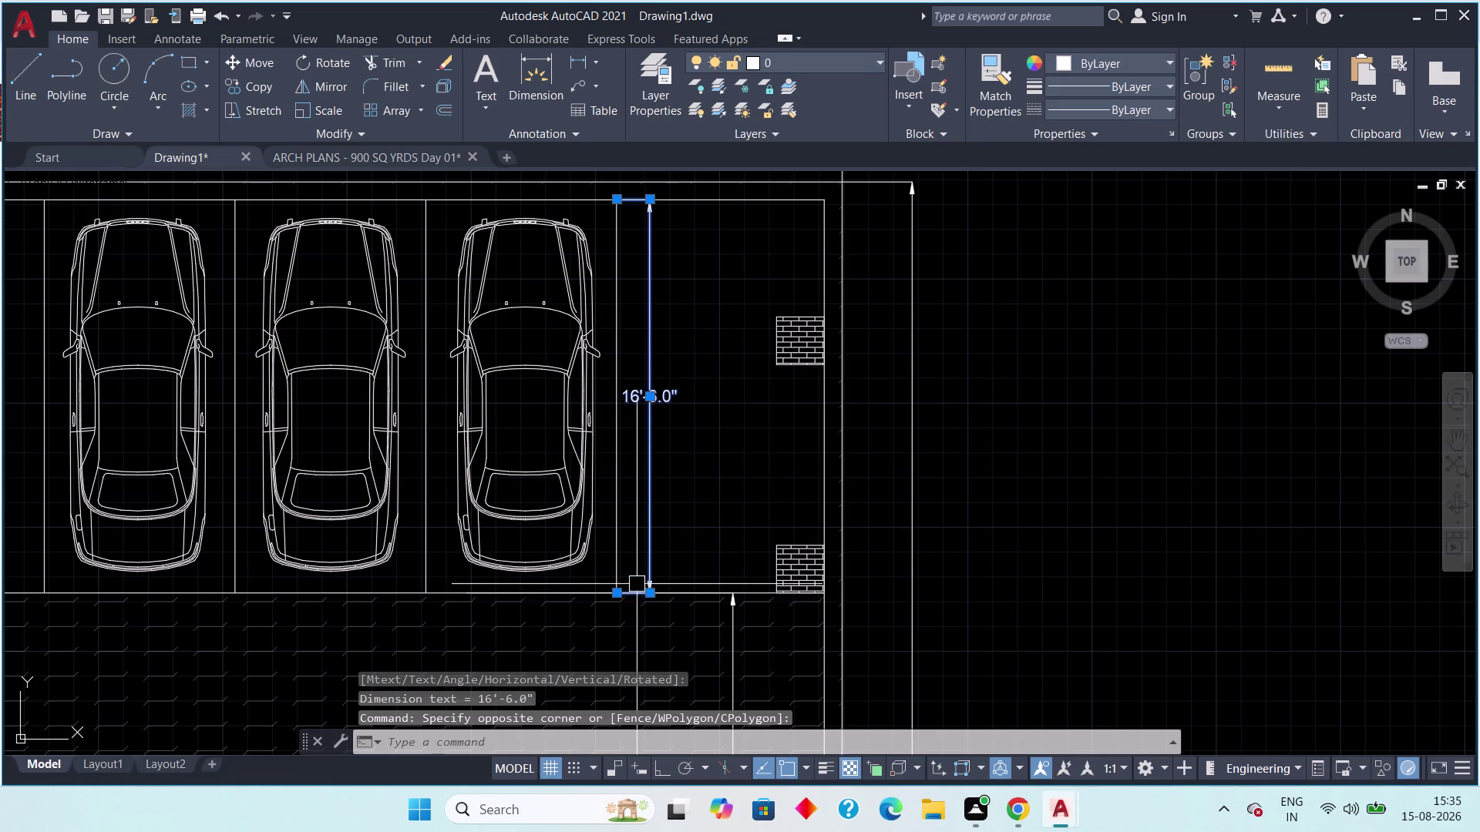
key(Delete)
click(576, 61)
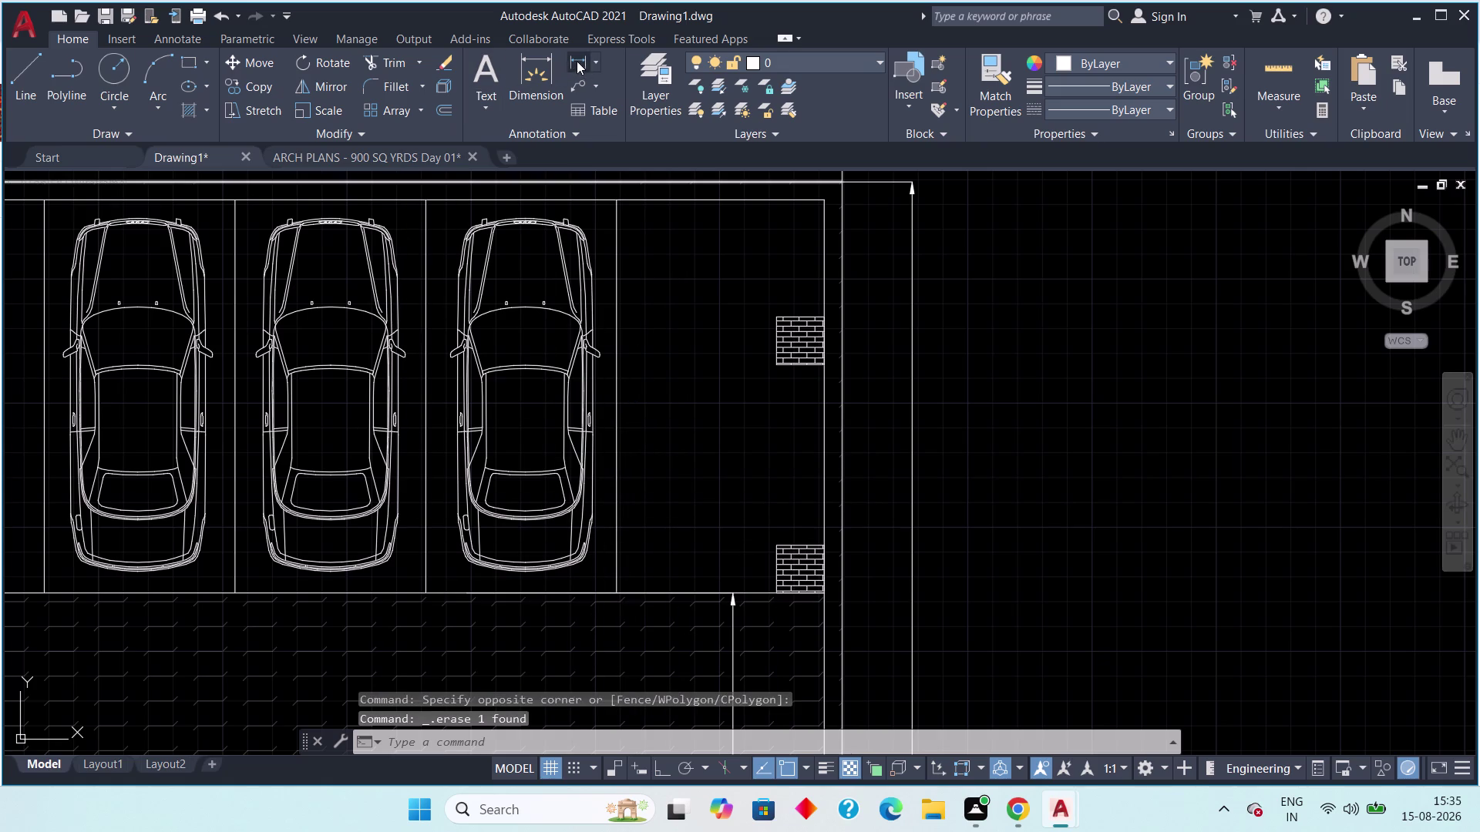
click(619, 594)
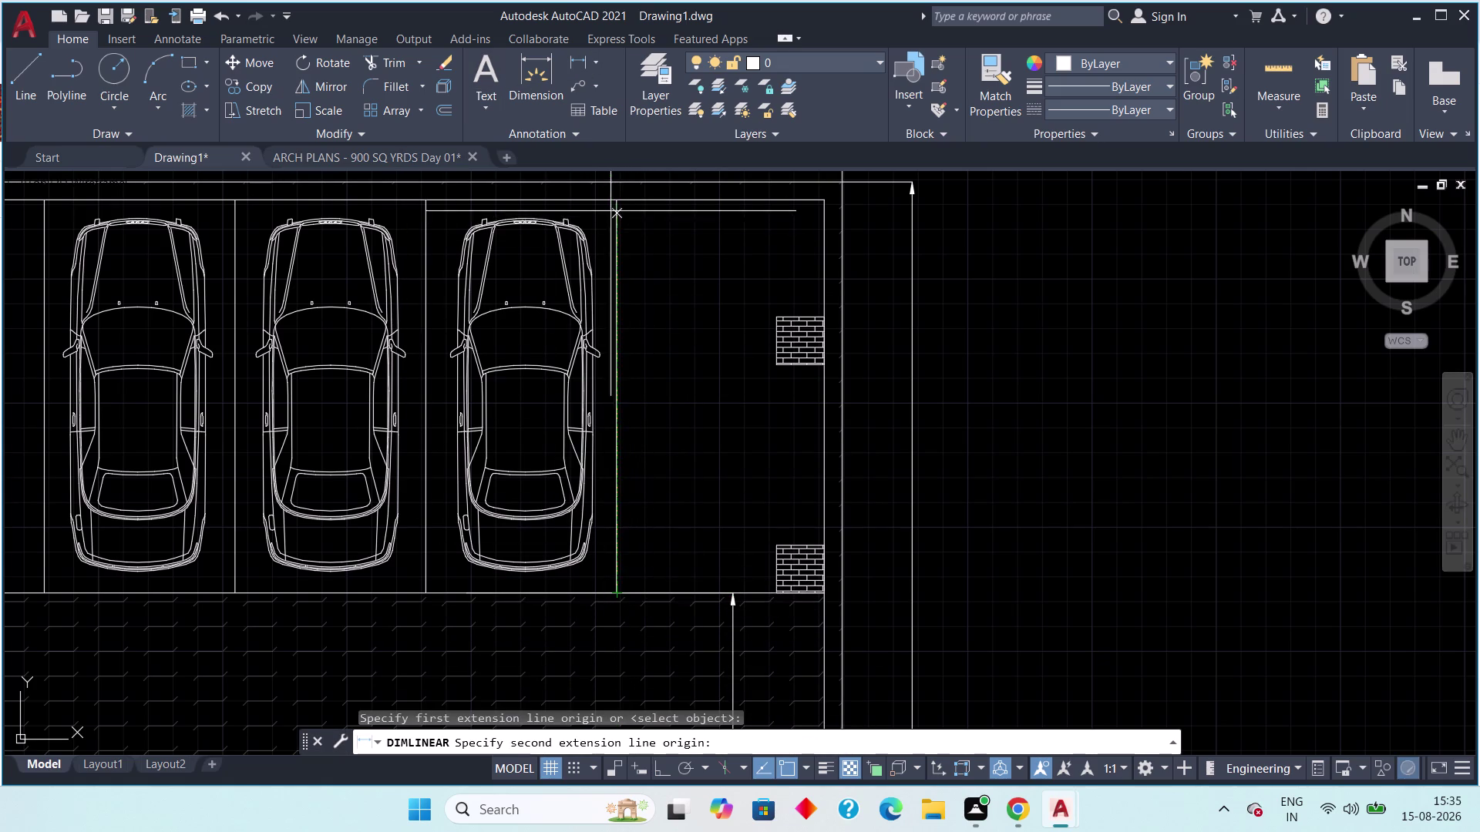
click(611, 202)
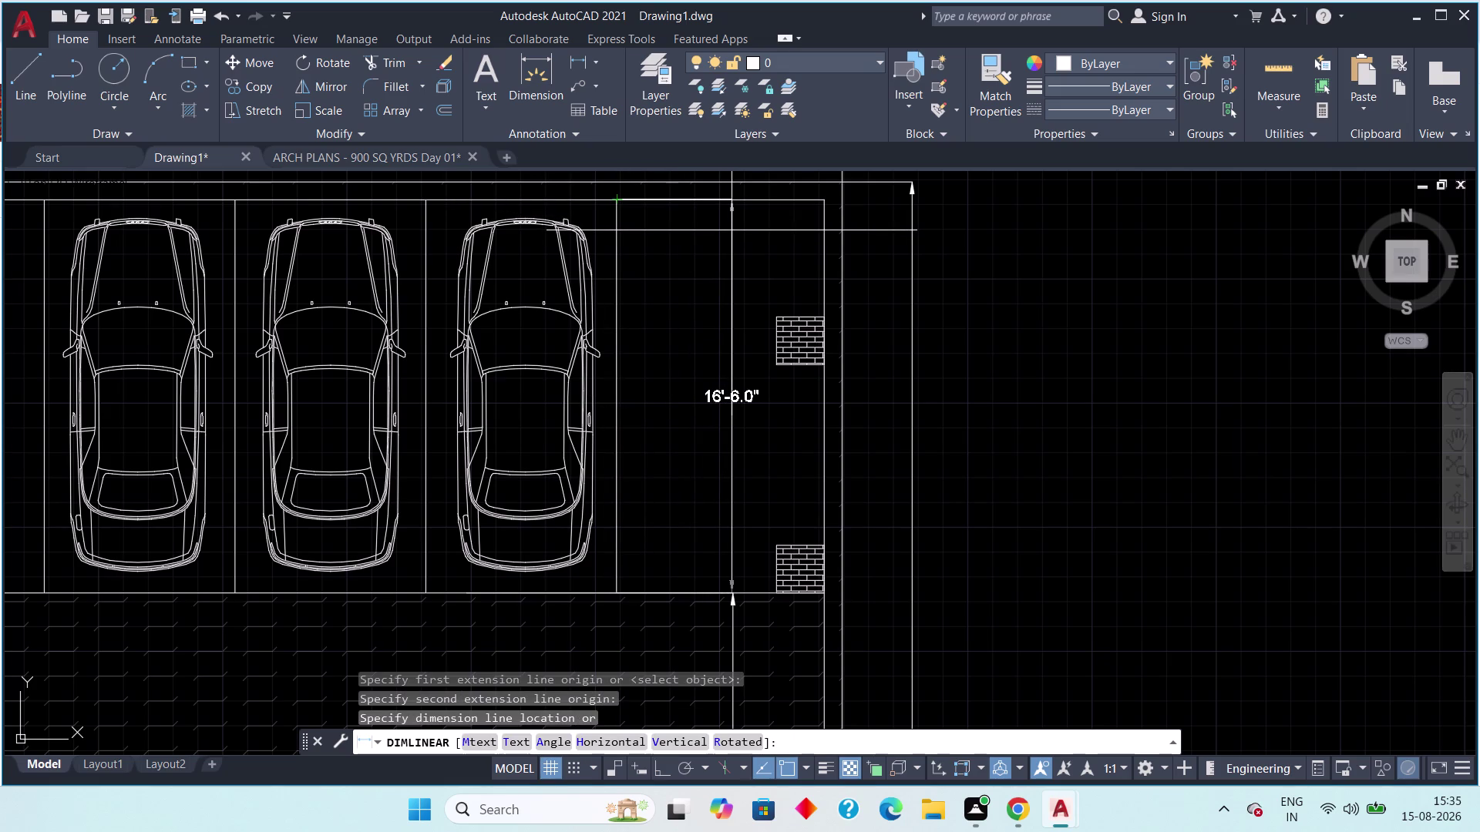
click(731, 230)
scroll(down, 3)
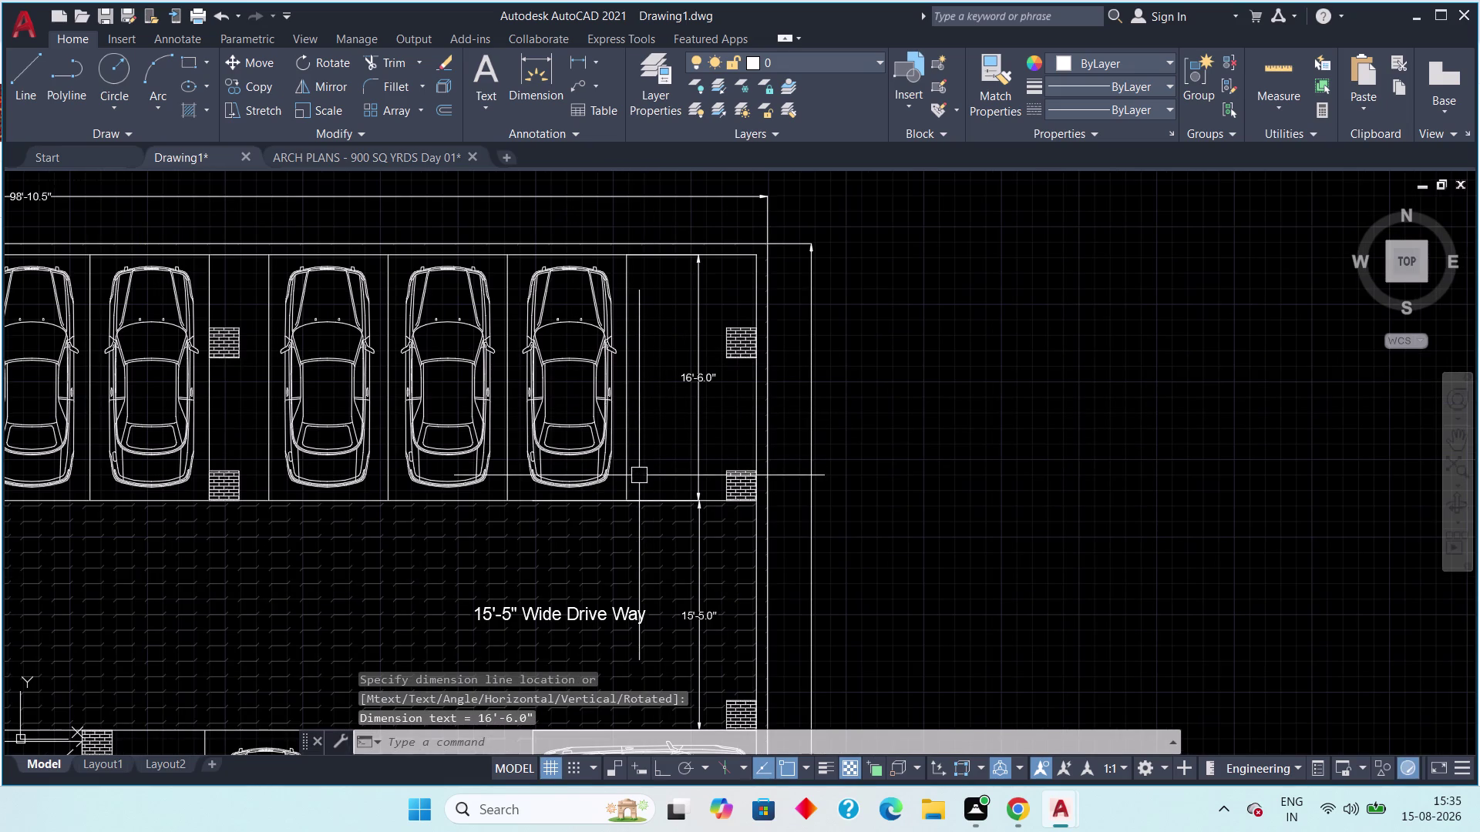
middle_drag(565, 560, 587, 437)
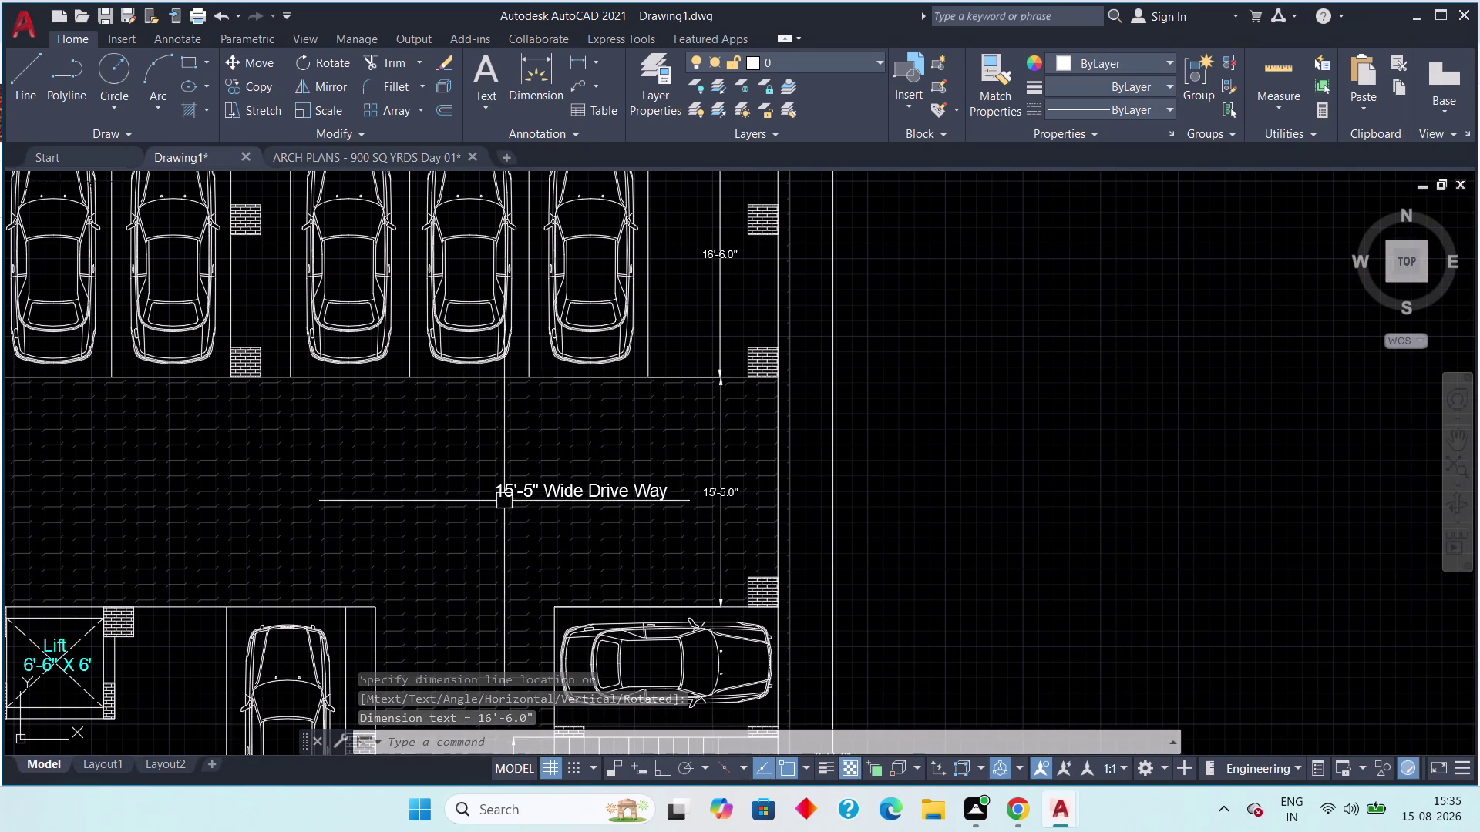
middle_drag(675, 421, 576, 507)
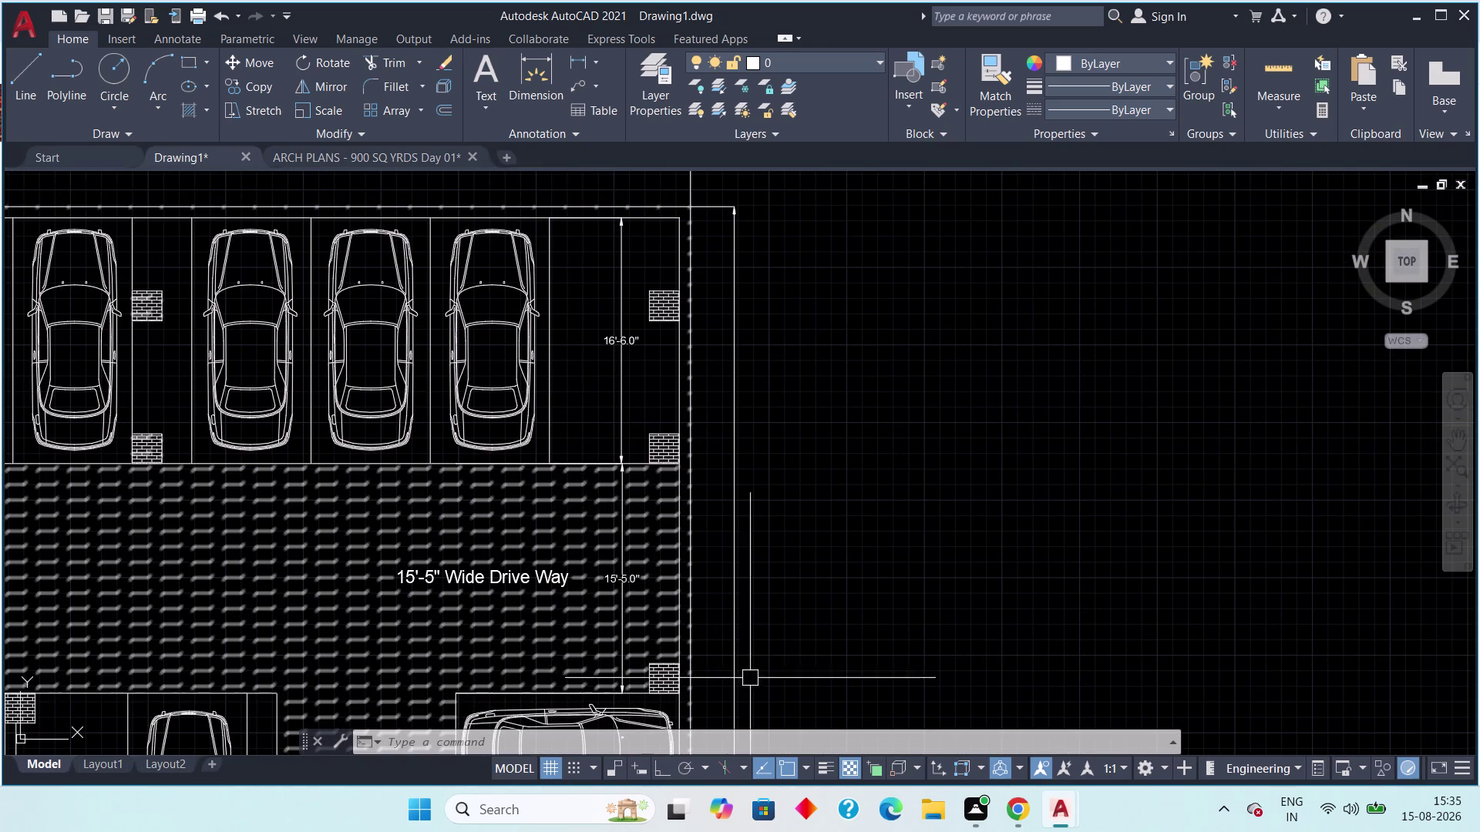
scroll(up, 3)
middle_drag(613, 489, 615, 468)
scroll(down, 3)
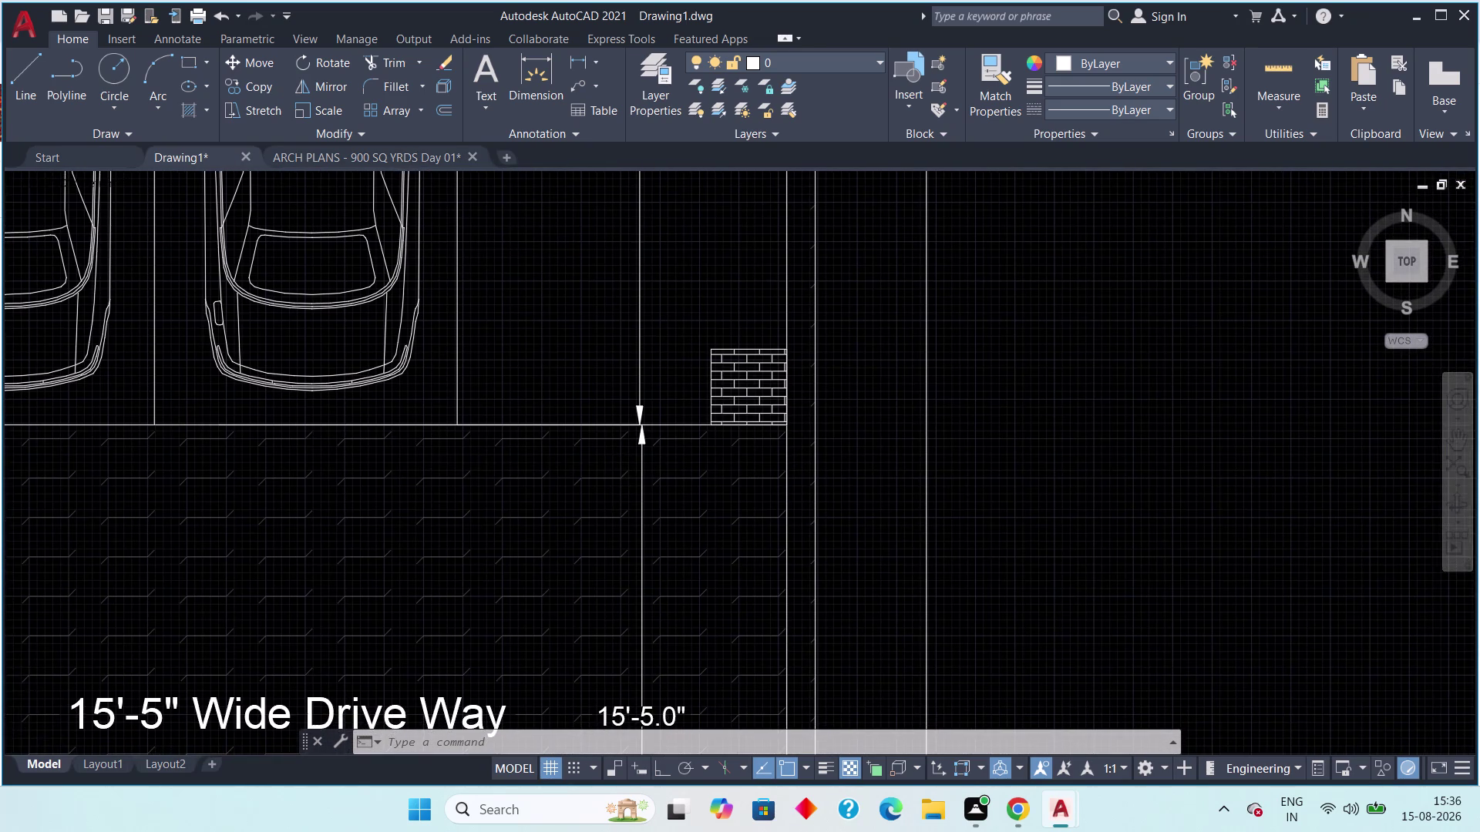
Delete the old dimension and redimension the top-right bay from top to bottom edge as 16'-6".
drag(657, 275, 620, 299)
click(601, 306)
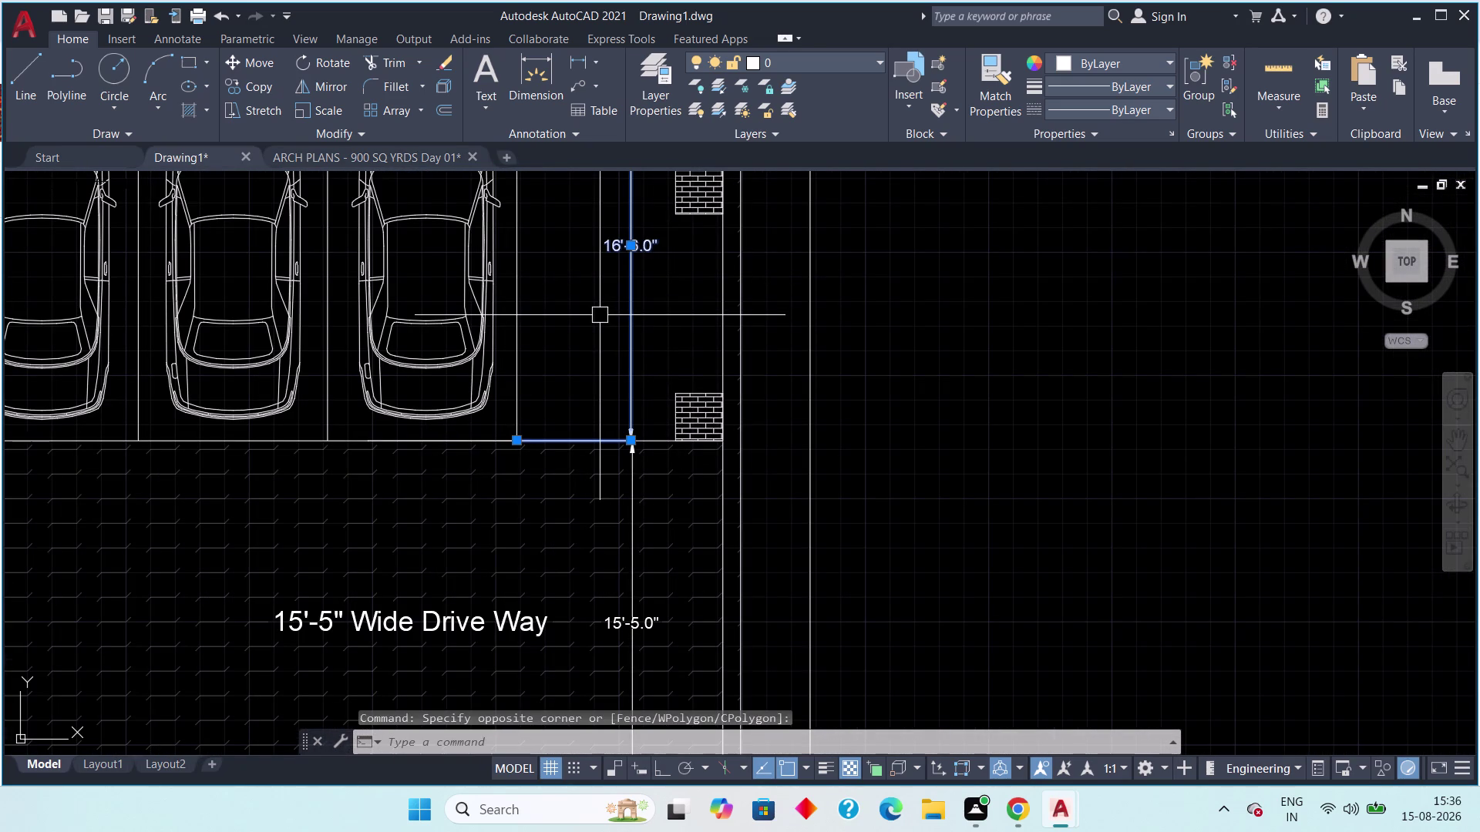
key(Delete)
click(579, 63)
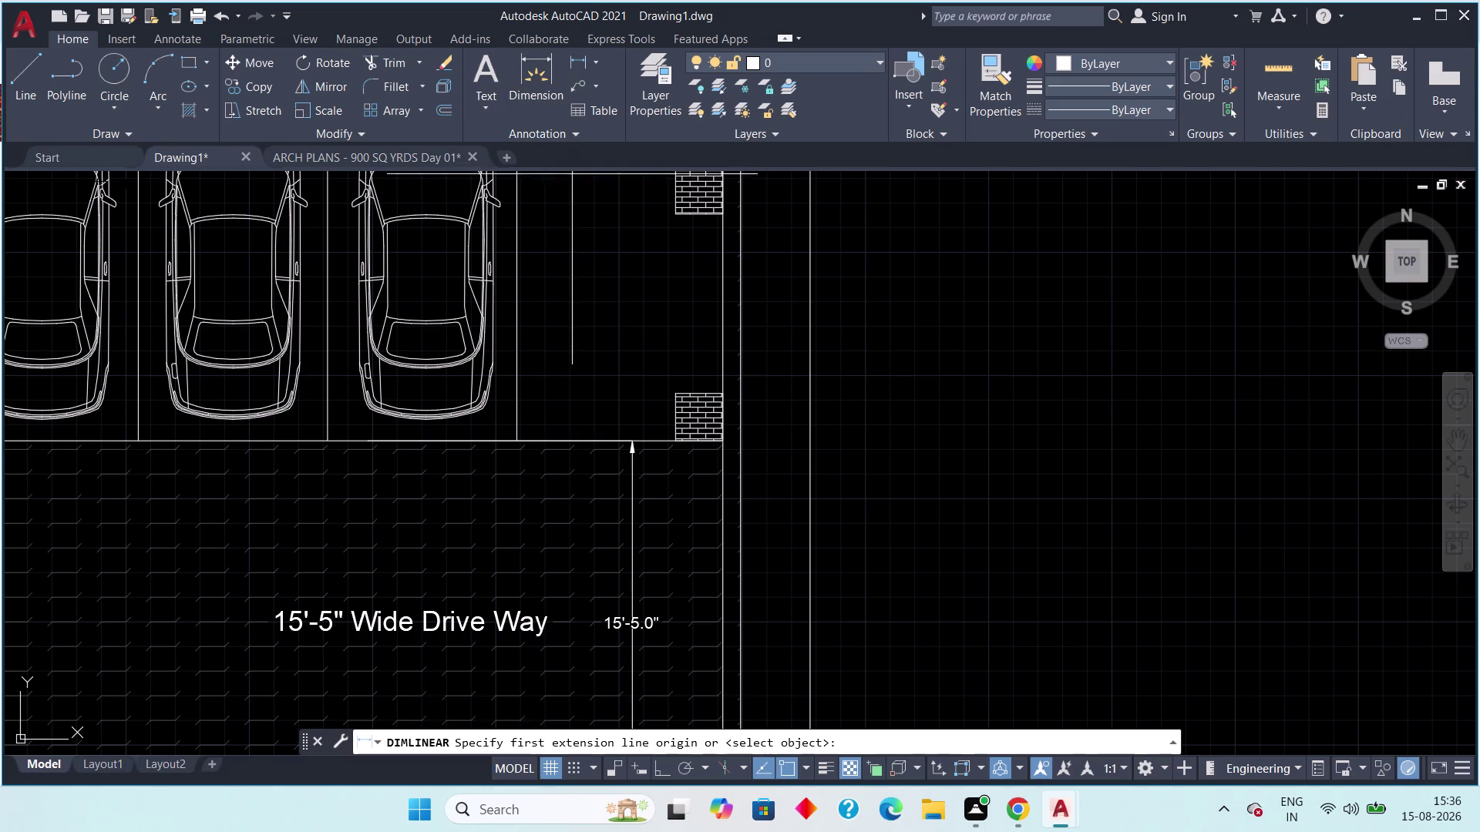
middle_drag(576, 294, 556, 472)
click(500, 232)
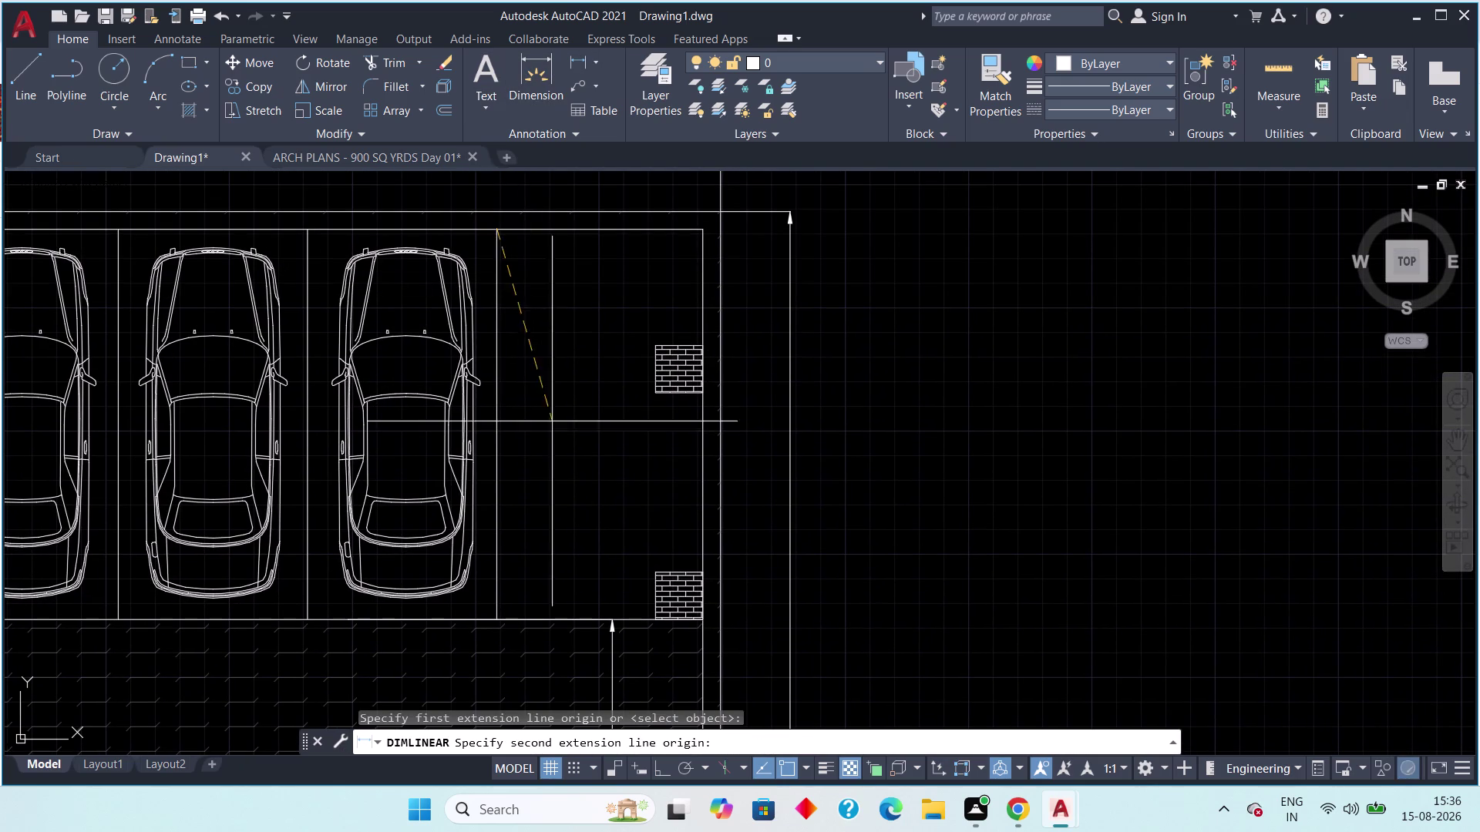
click(498, 616)
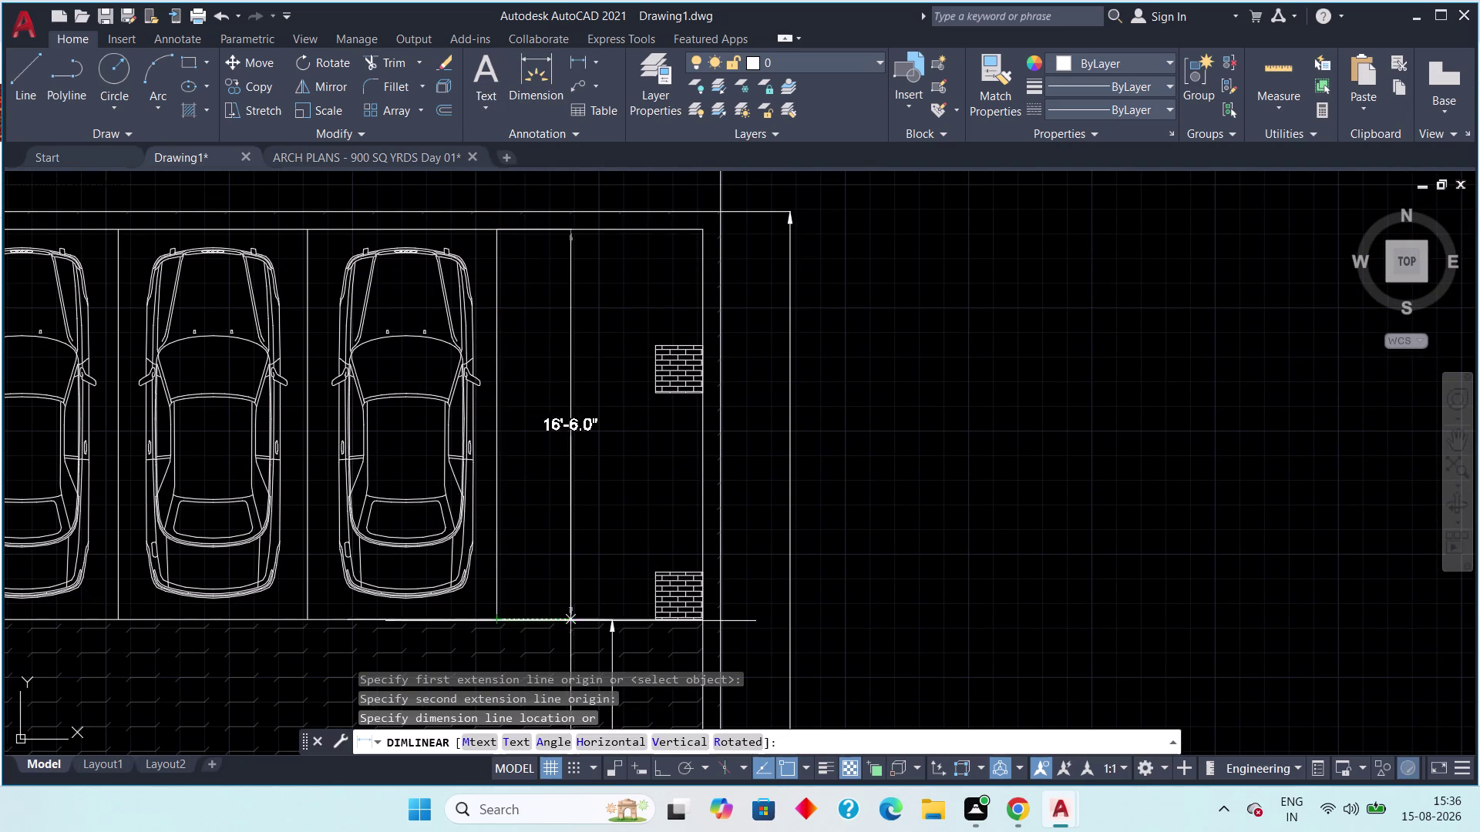
click(589, 622)
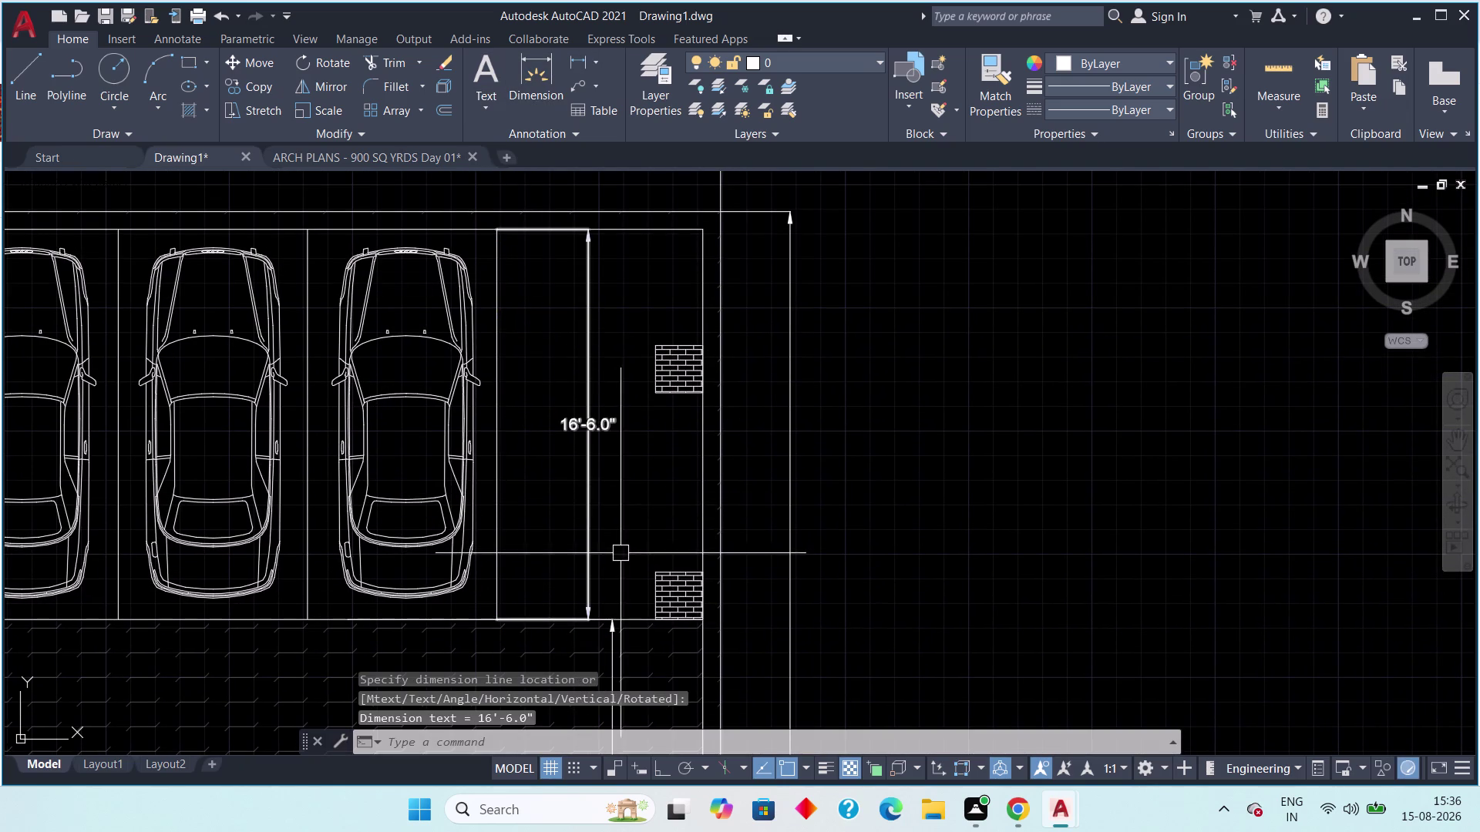
middle_drag(620, 554, 646, 510)
middle_drag(648, 515, 639, 475)
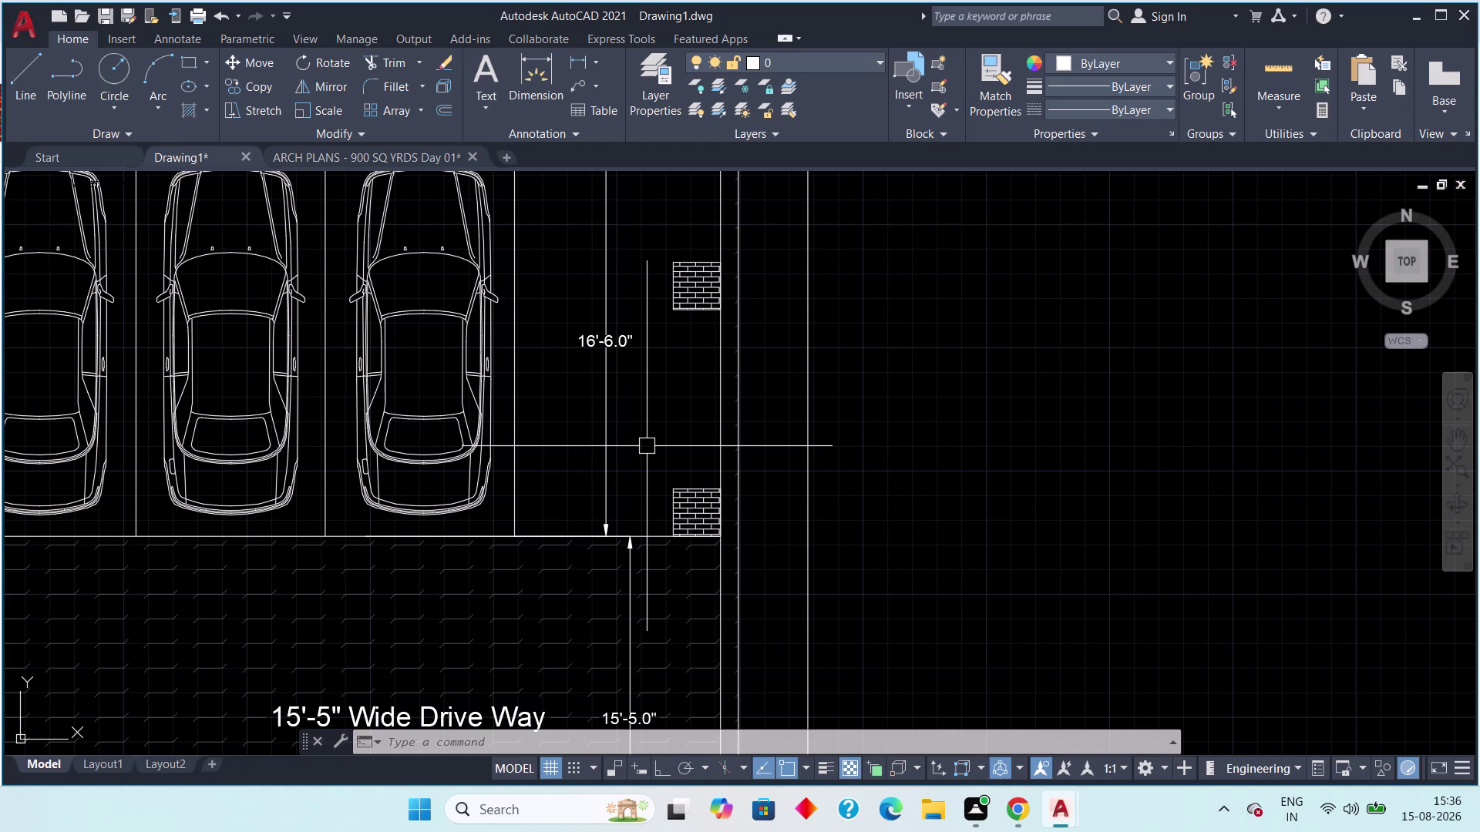
scroll(down, 3)
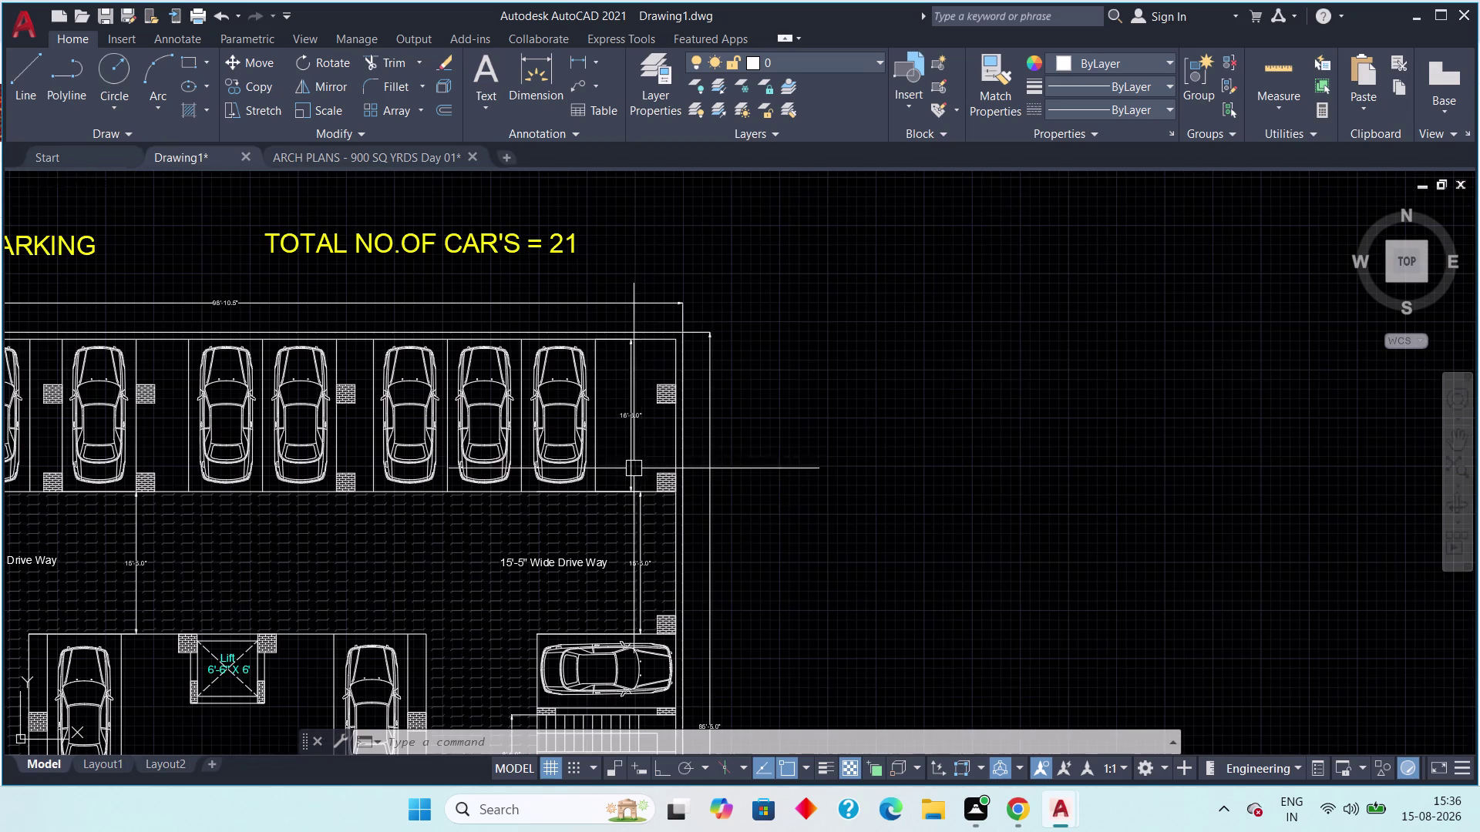
Zoom and pan the plan to centre the road and the bottom row of central bays.
middle_drag(627, 448, 696, 468)
scroll(down, 3)
middle_drag(681, 440, 688, 407)
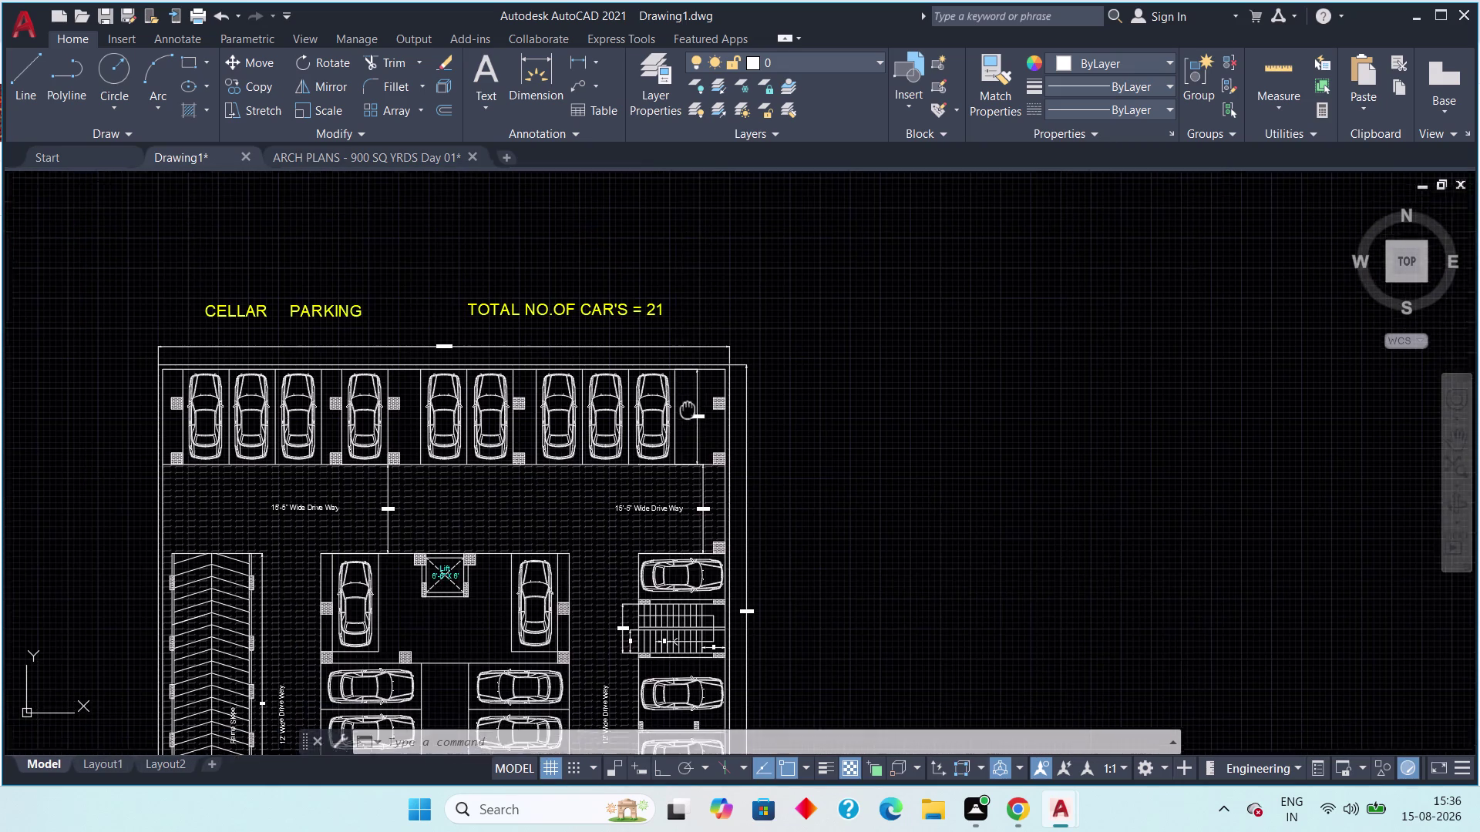
middle_drag(687, 408, 699, 302)
scroll(up, 3)
scroll(down, 3)
middle_drag(706, 318, 850, 201)
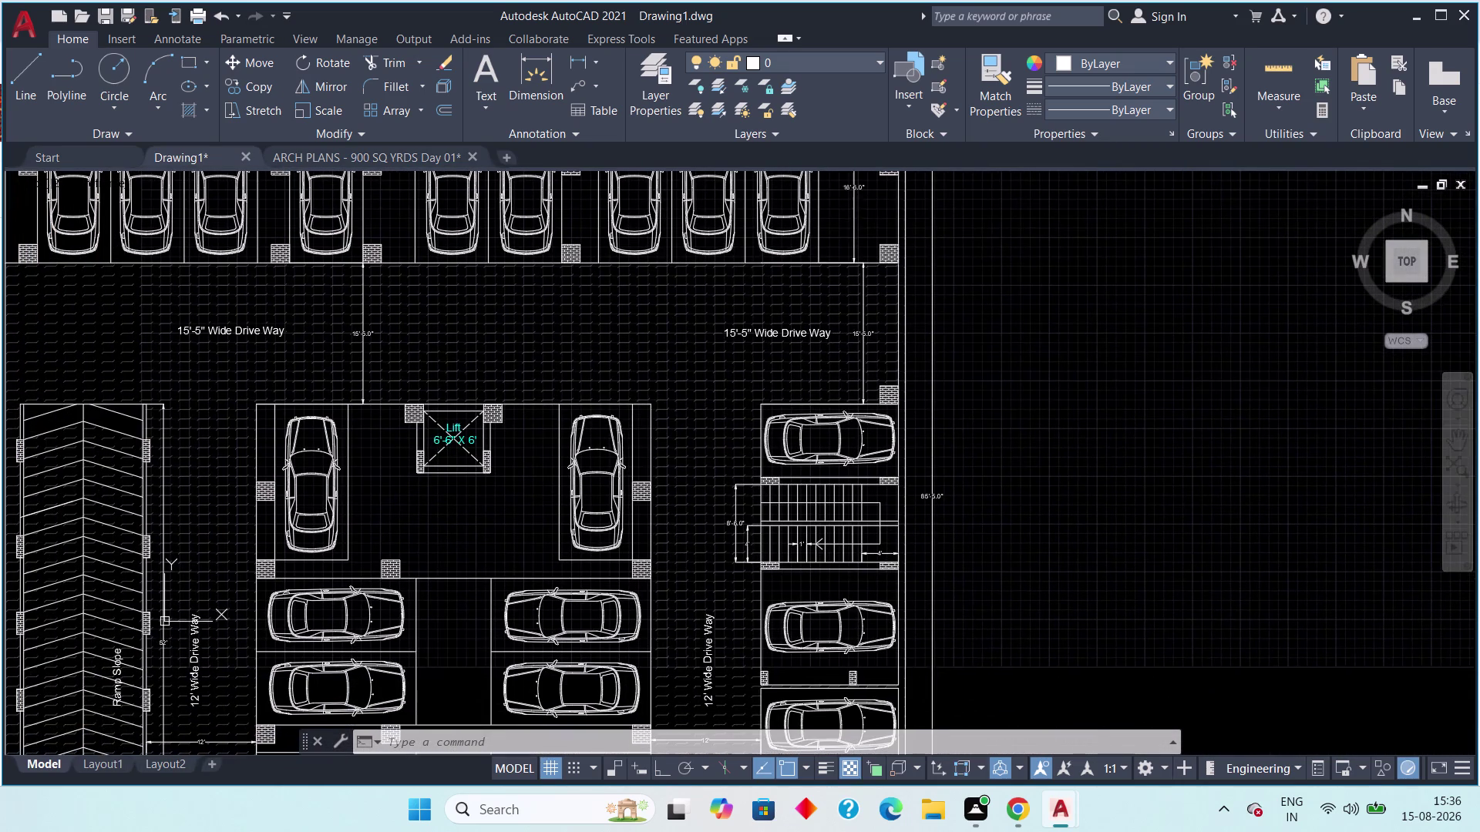
middle_drag(583, 450, 619, 281)
scroll(down, 3)
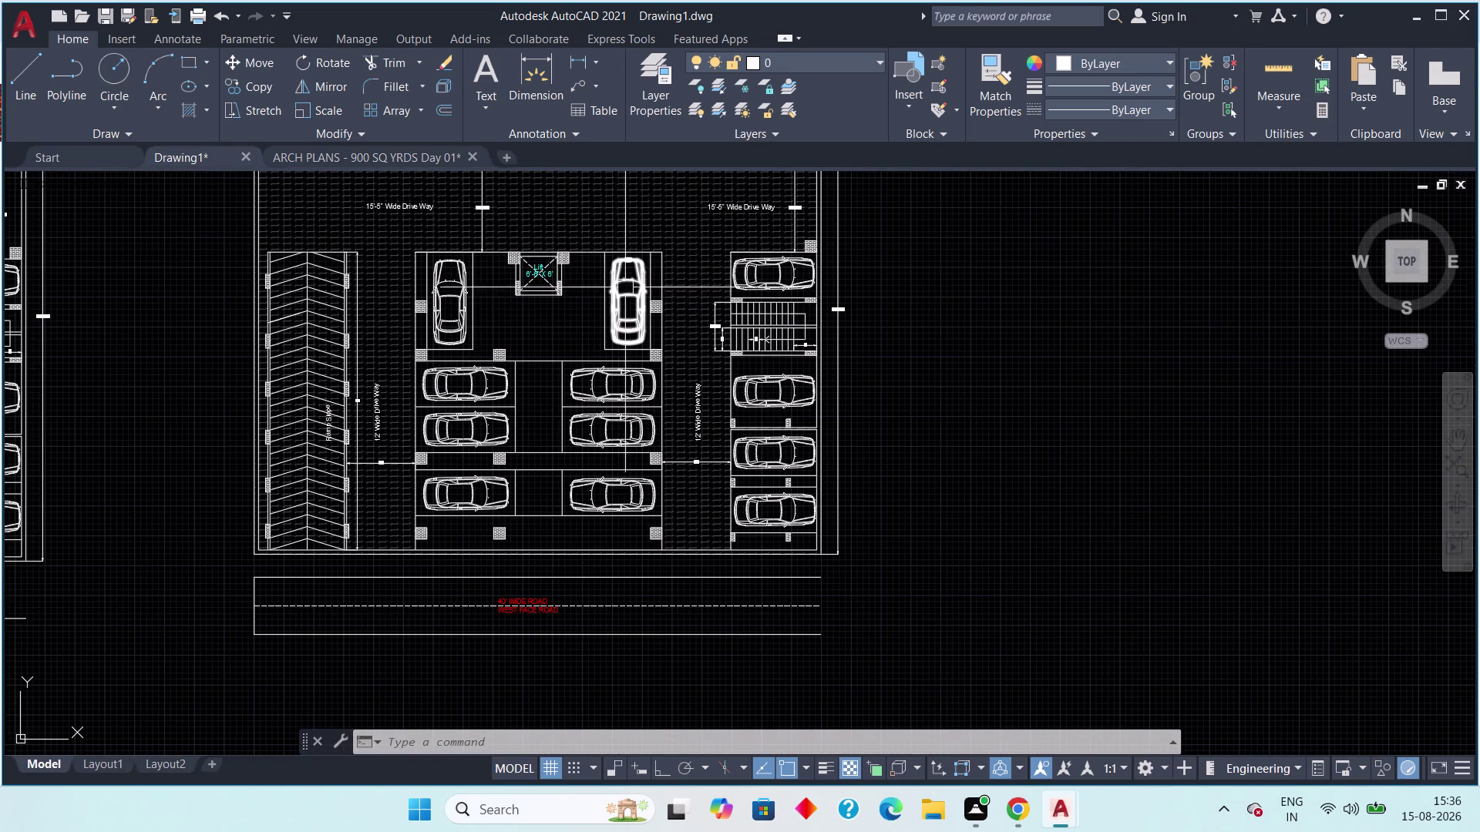
scroll(up, 3)
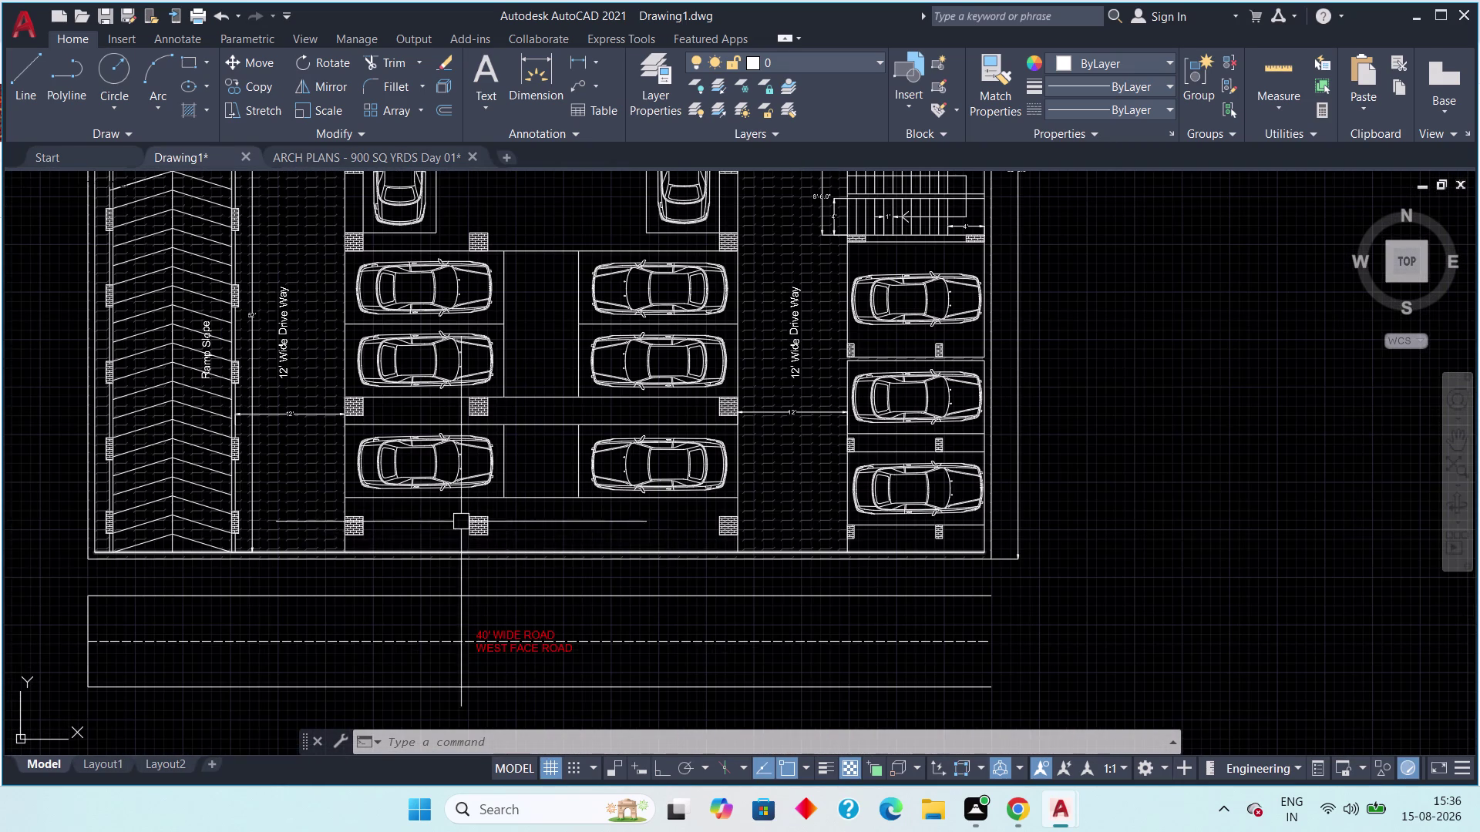
middle_drag(465, 536, 466, 486)
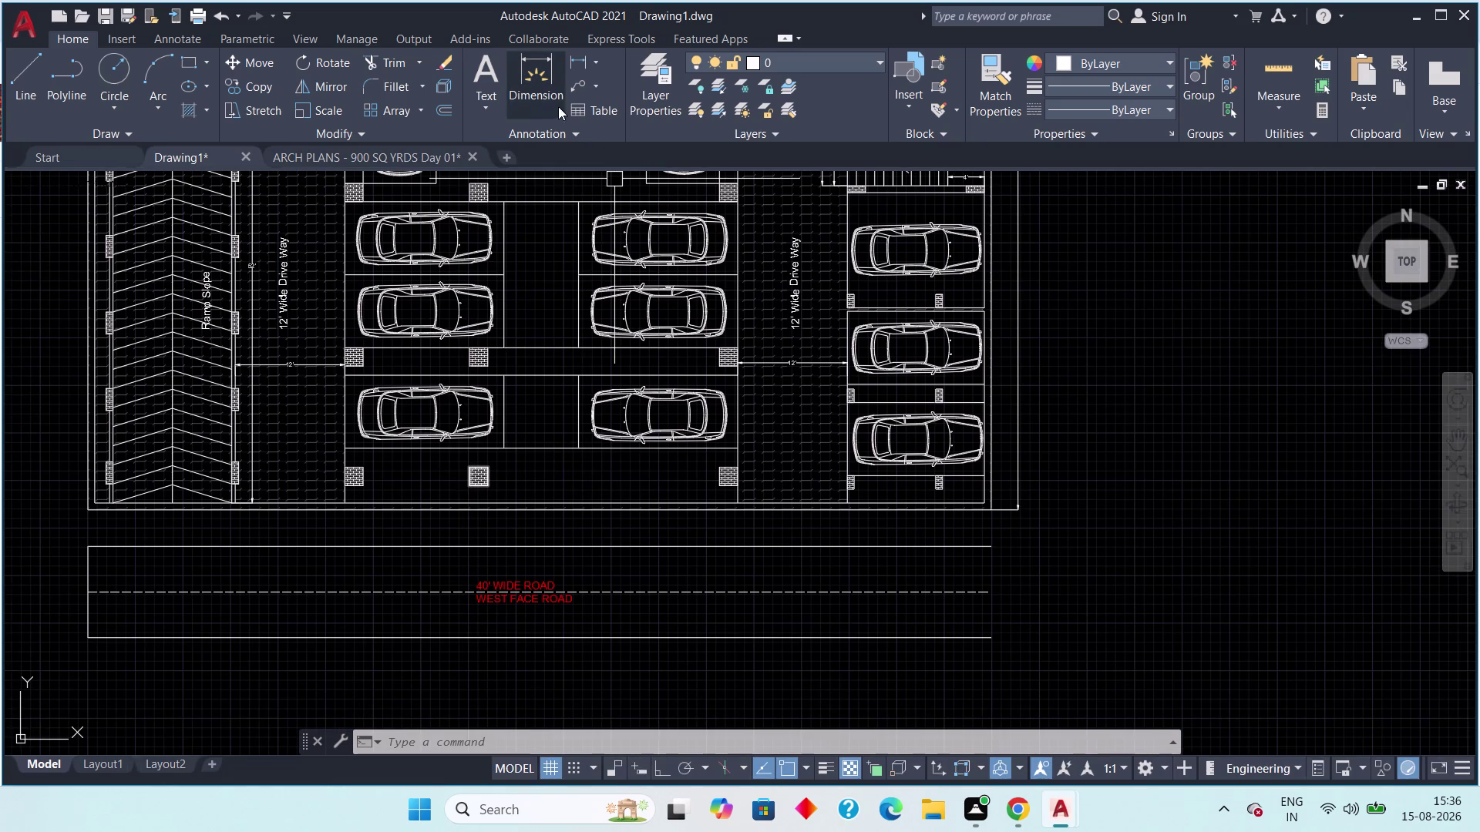
Add a 43' linear dimension spanning the bottom bay row, placed above the road.
click(578, 60)
scroll(up, 3)
click(343, 424)
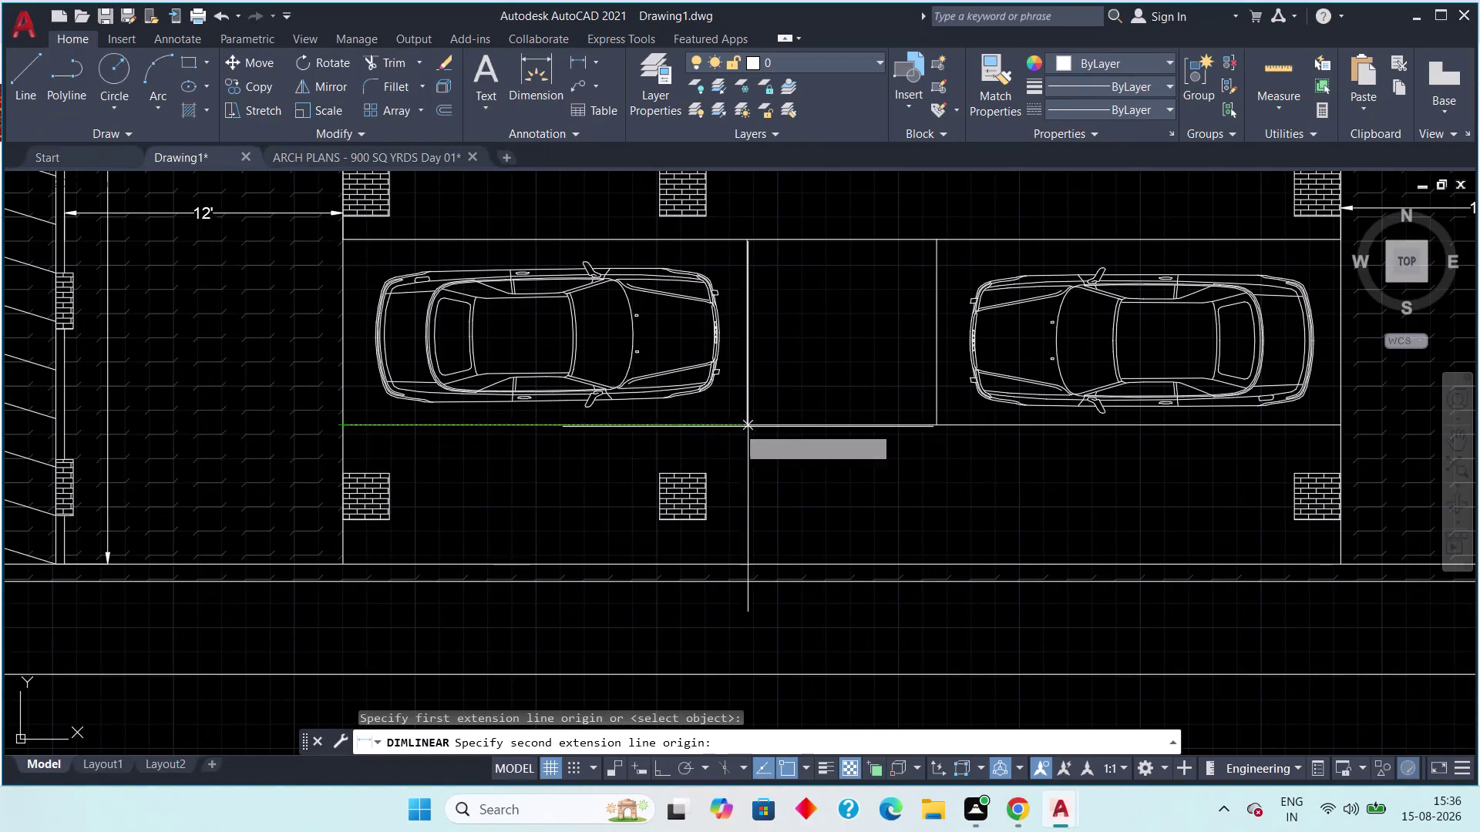
middle_drag(912, 423, 574, 386)
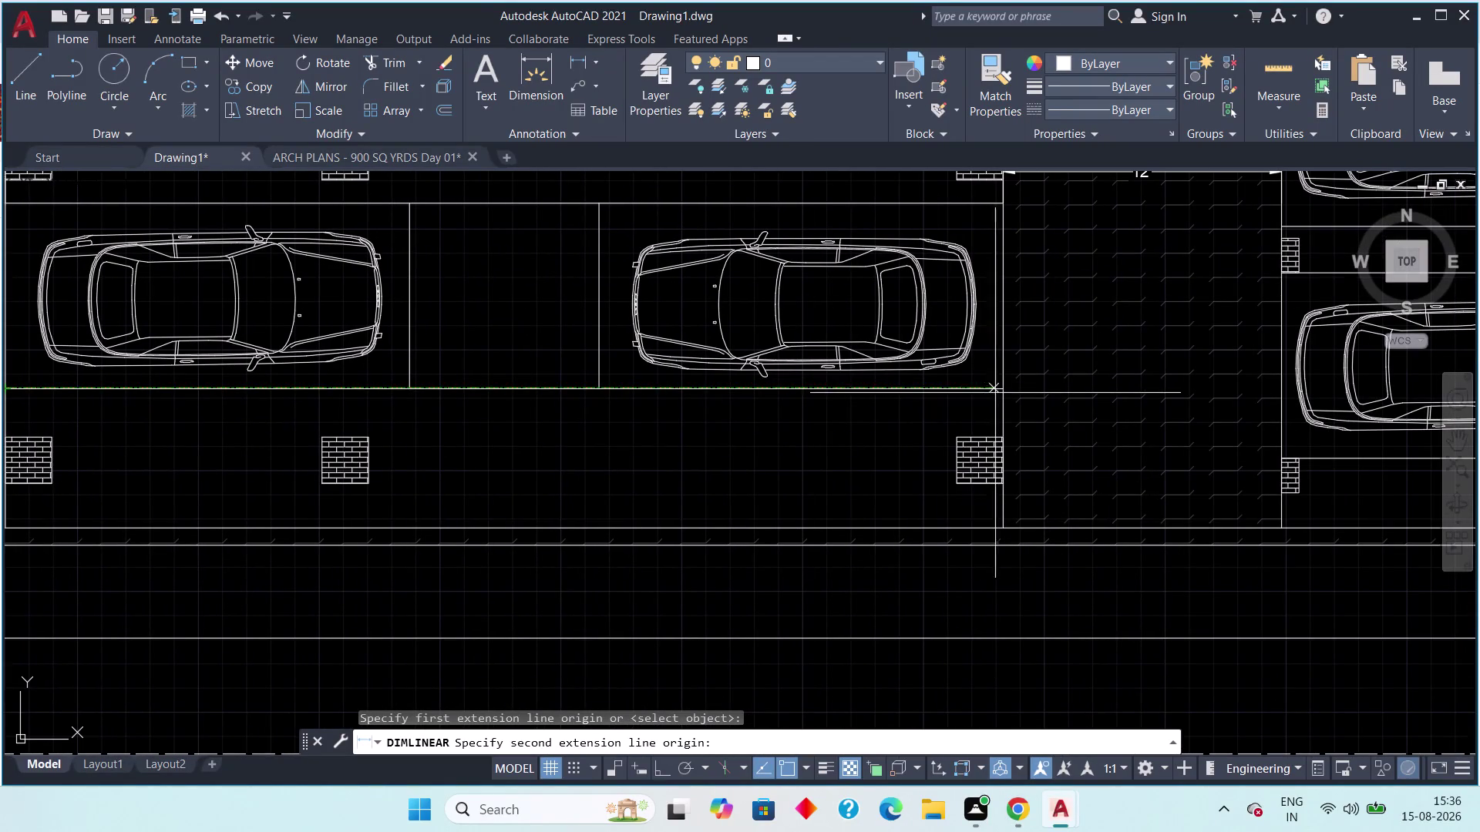
click(1009, 393)
middle_drag(996, 418, 1216, 354)
scroll(down, 3)
middle_drag(1076, 359, 854, 425)
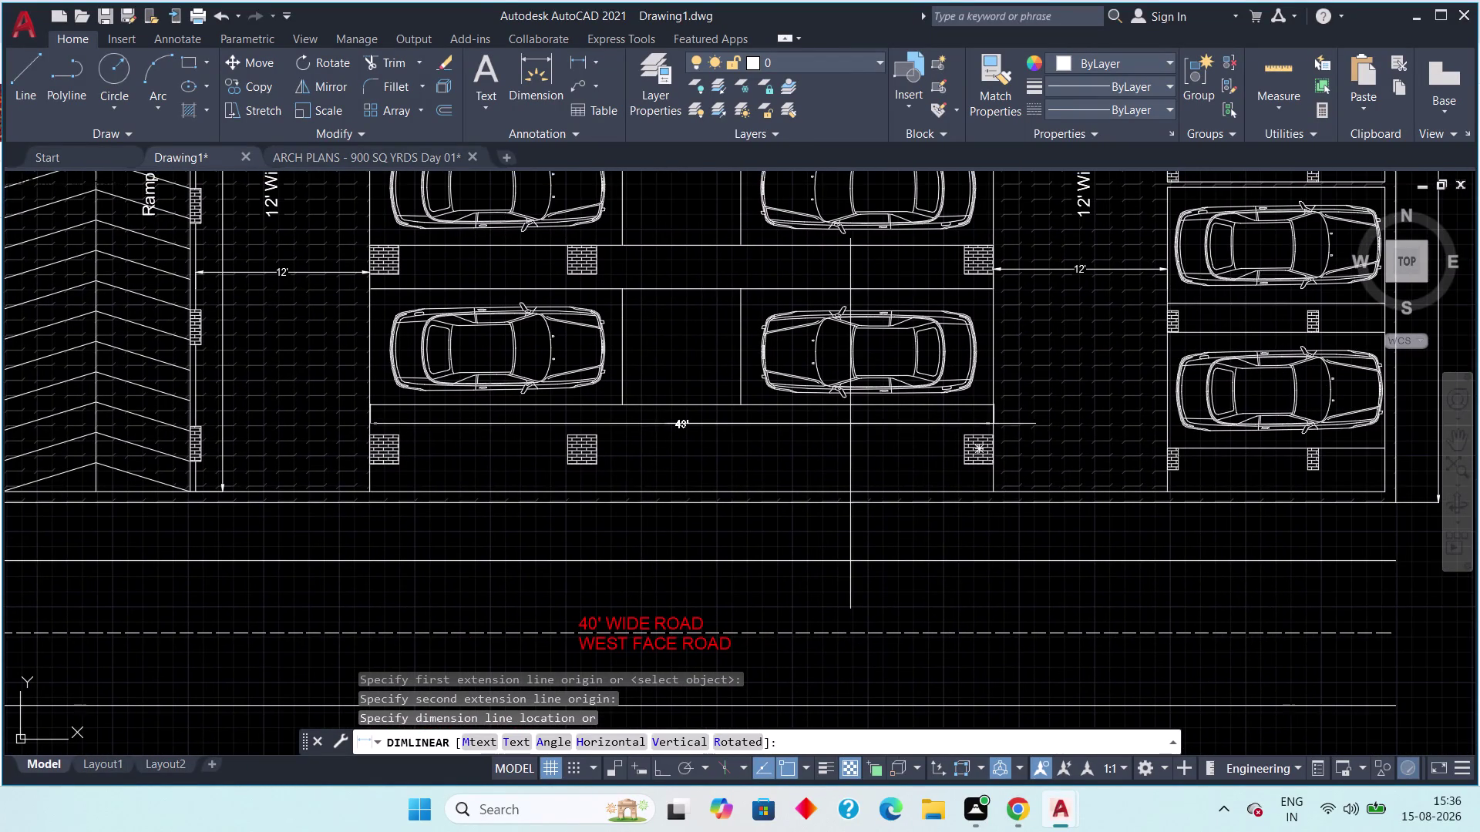
click(849, 421)
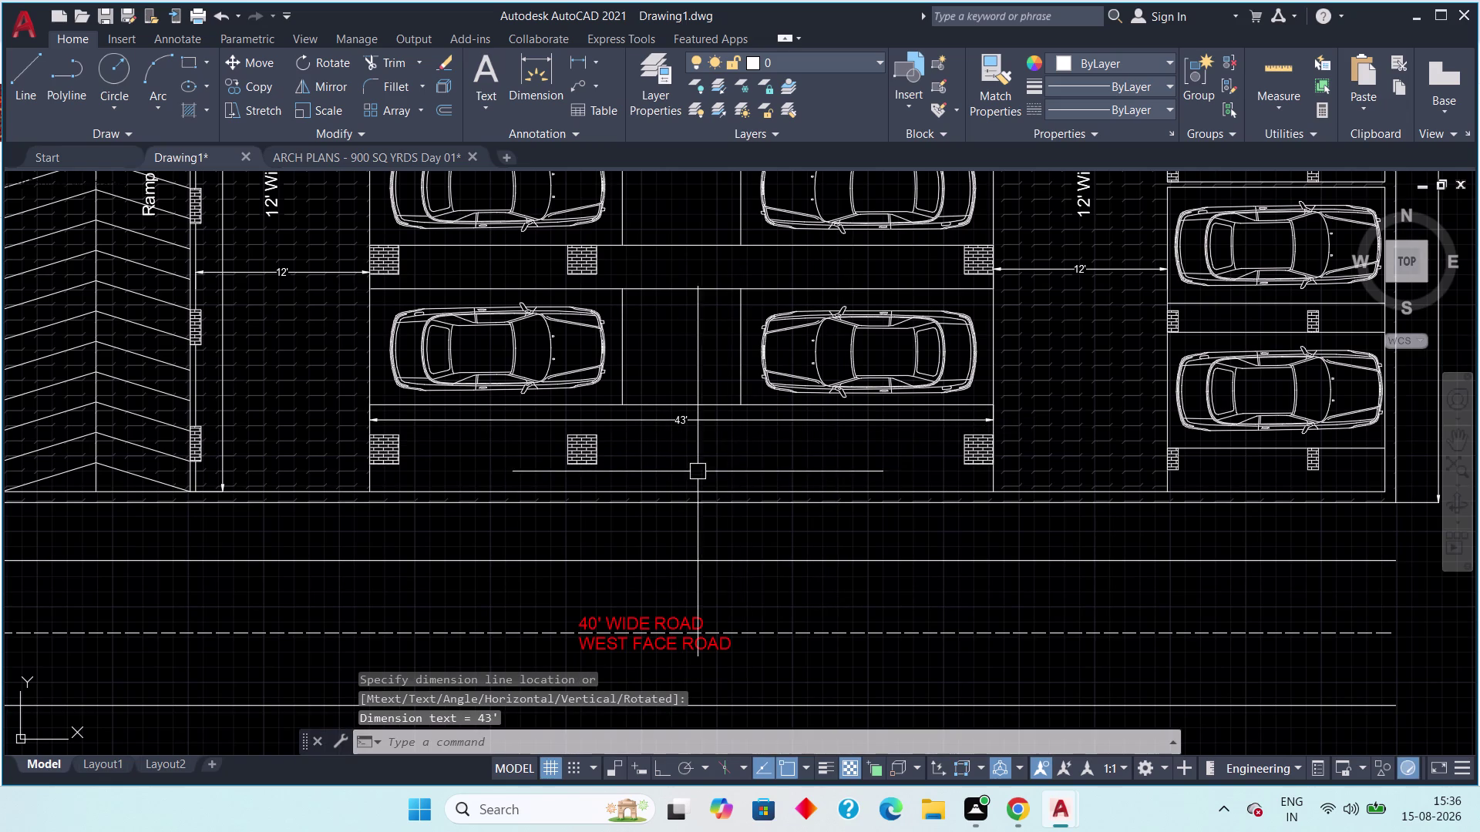
middle_click(772, 458)
scroll(down, 3)
middle_drag(759, 467, 757, 480)
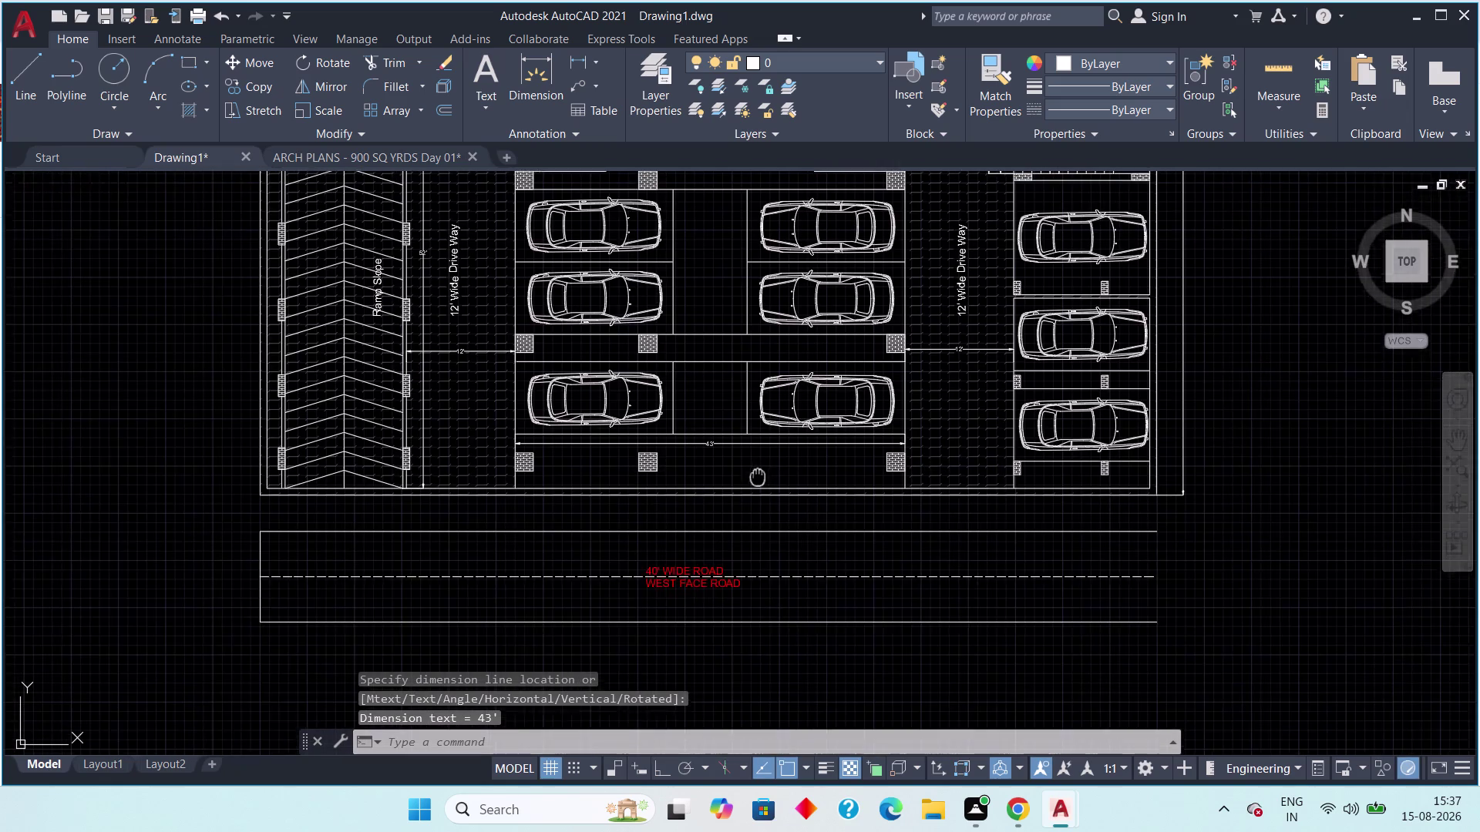
middle_drag(757, 481, 723, 544)
scroll(down, 3)
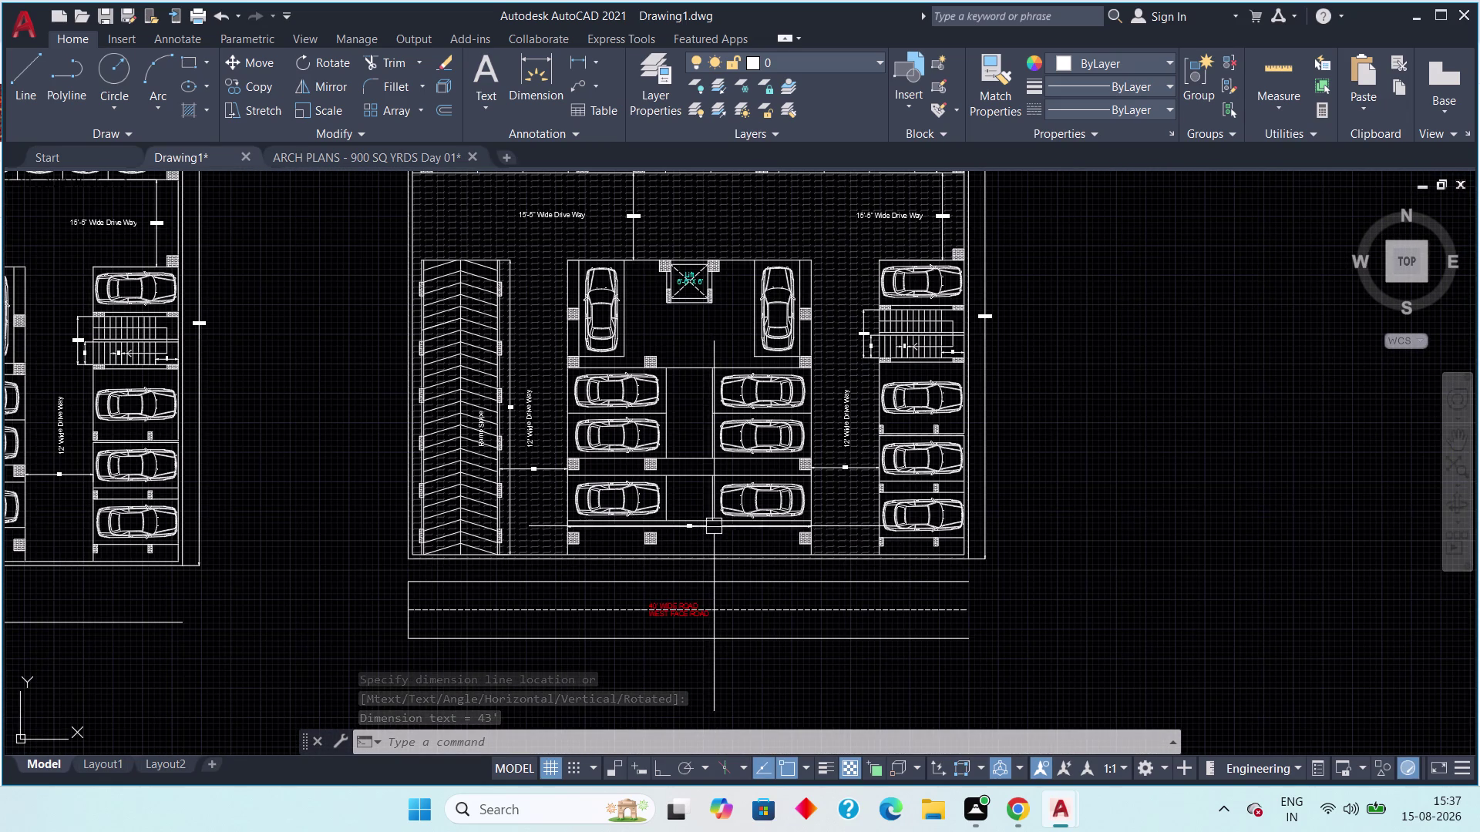
scroll(up, 3)
middle_drag(702, 545, 698, 517)
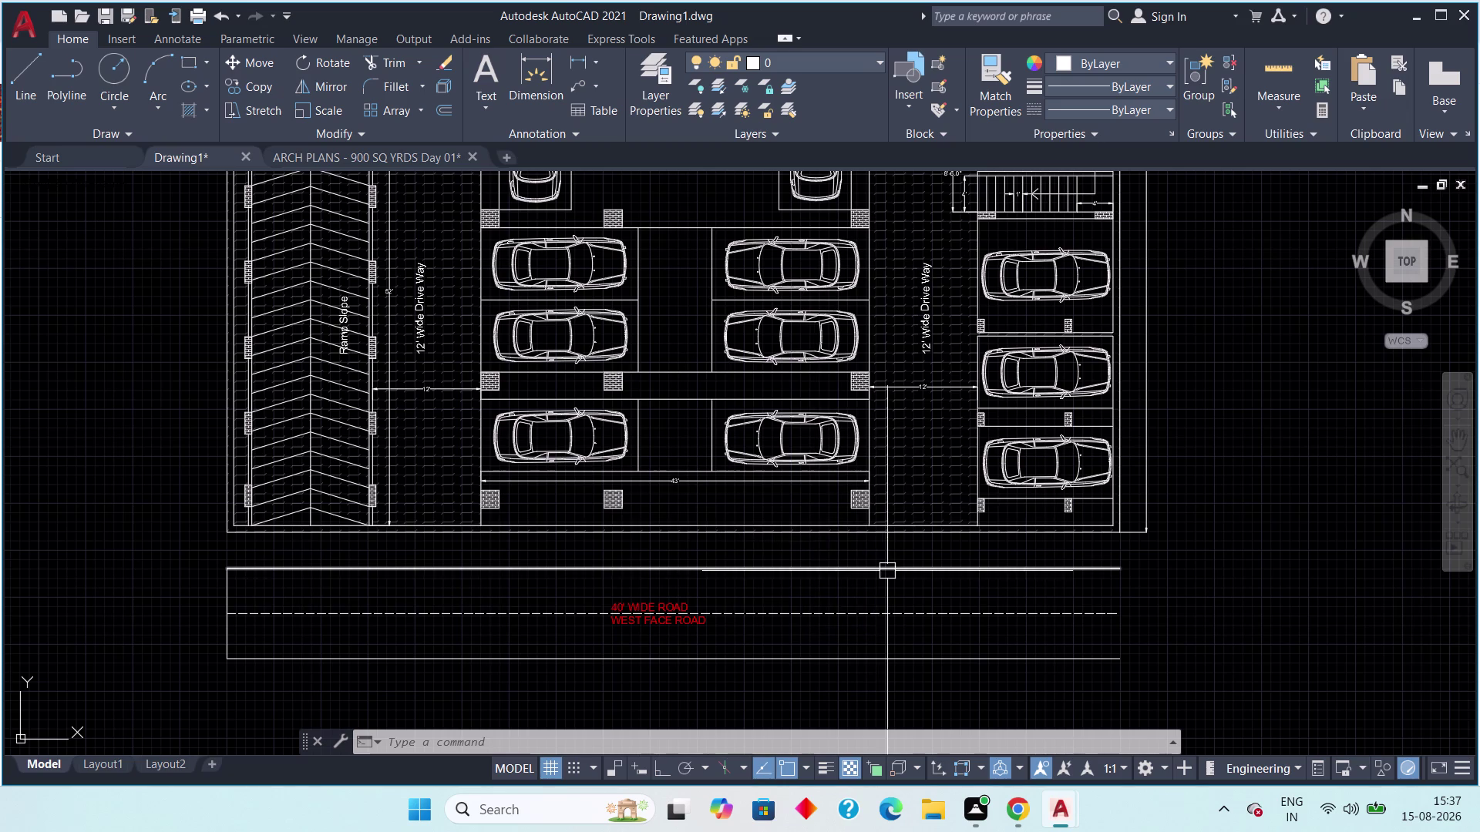
scroll(down, 3)
middle_drag(900, 564, 932, 574)
scroll(up, 3)
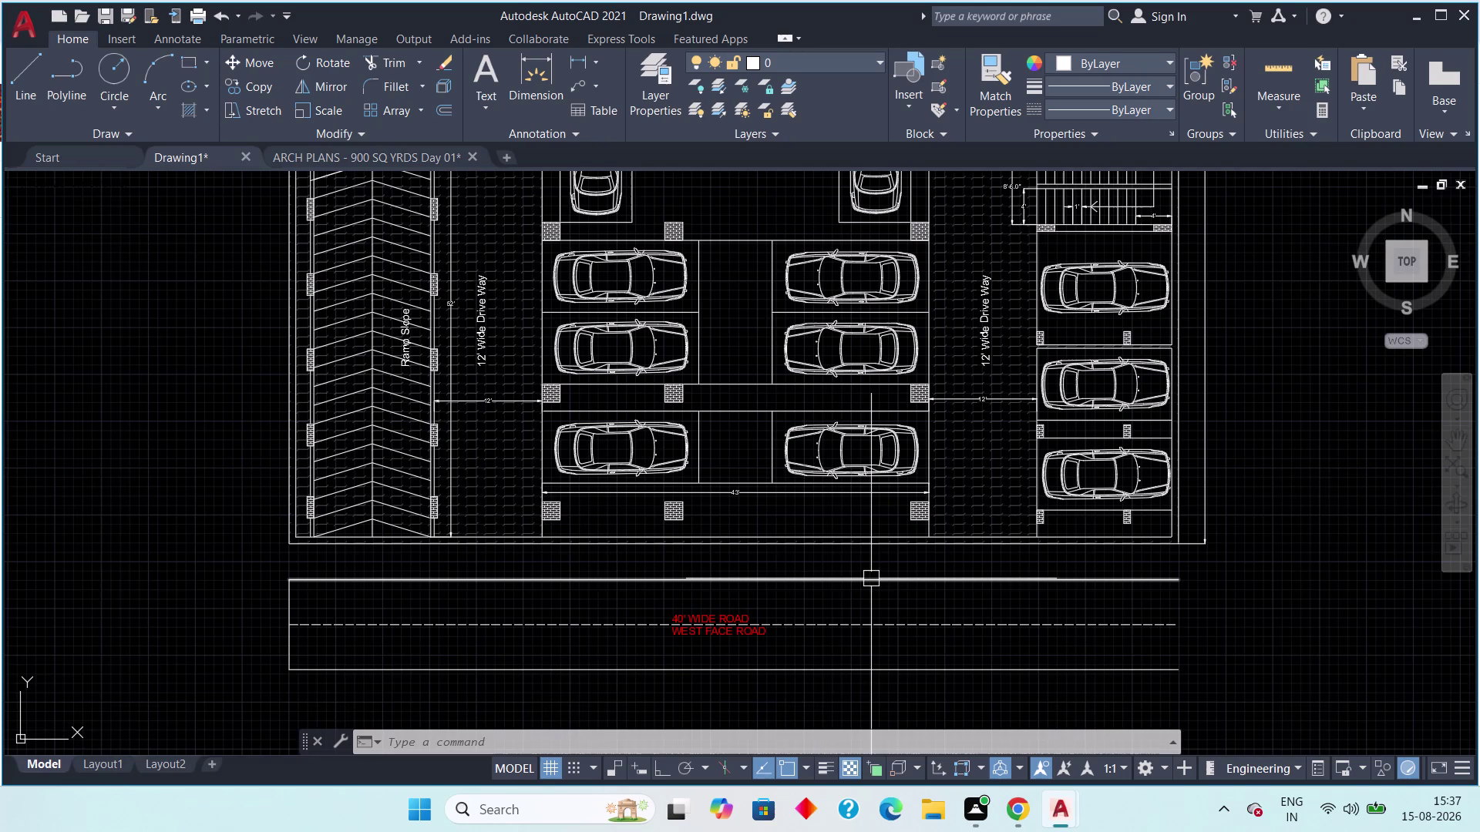
middle_drag(894, 578, 934, 580)
key(Escape)
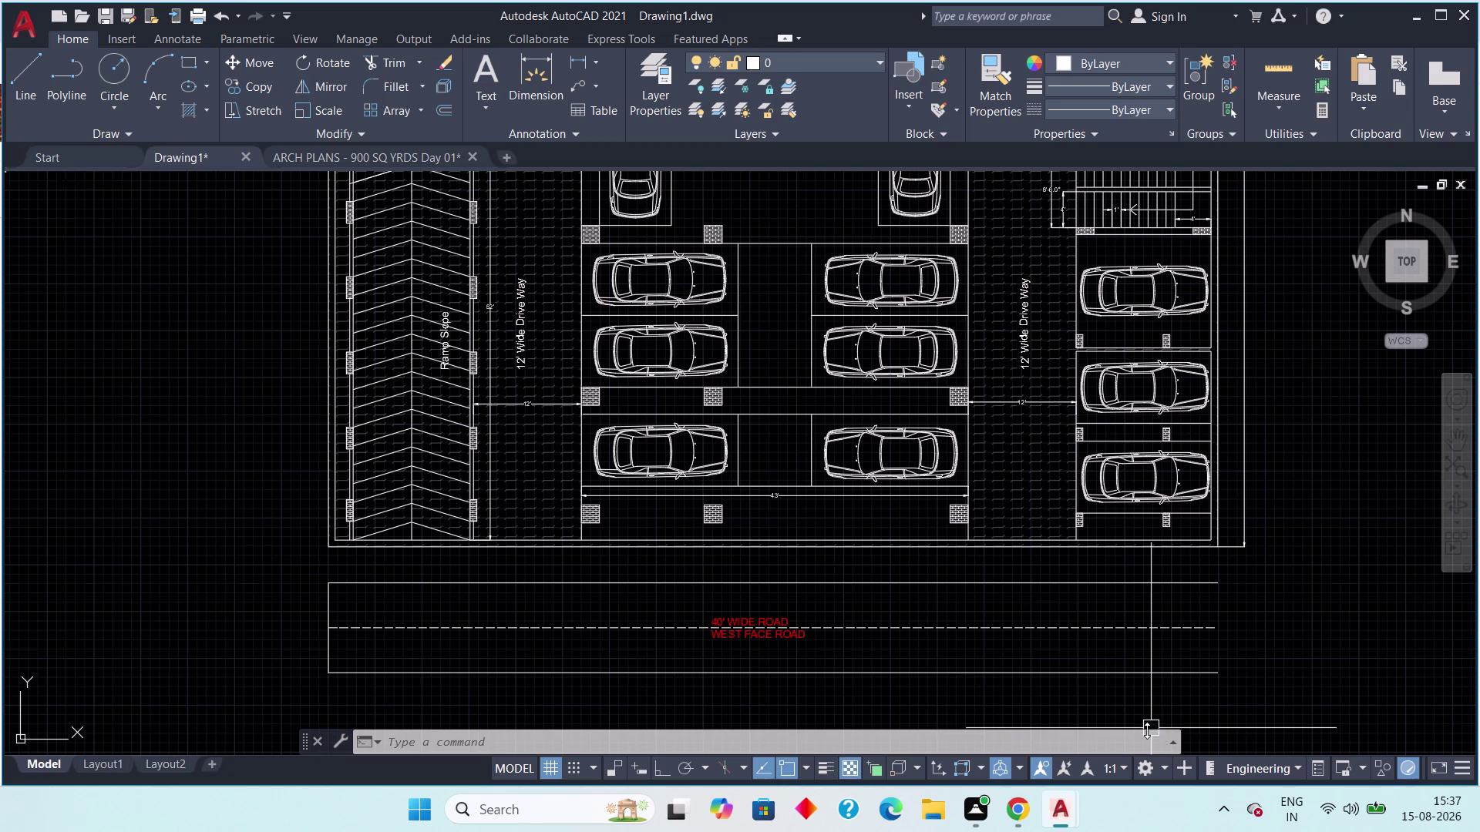
scroll(up, 3)
middle_drag(1196, 634, 1217, 605)
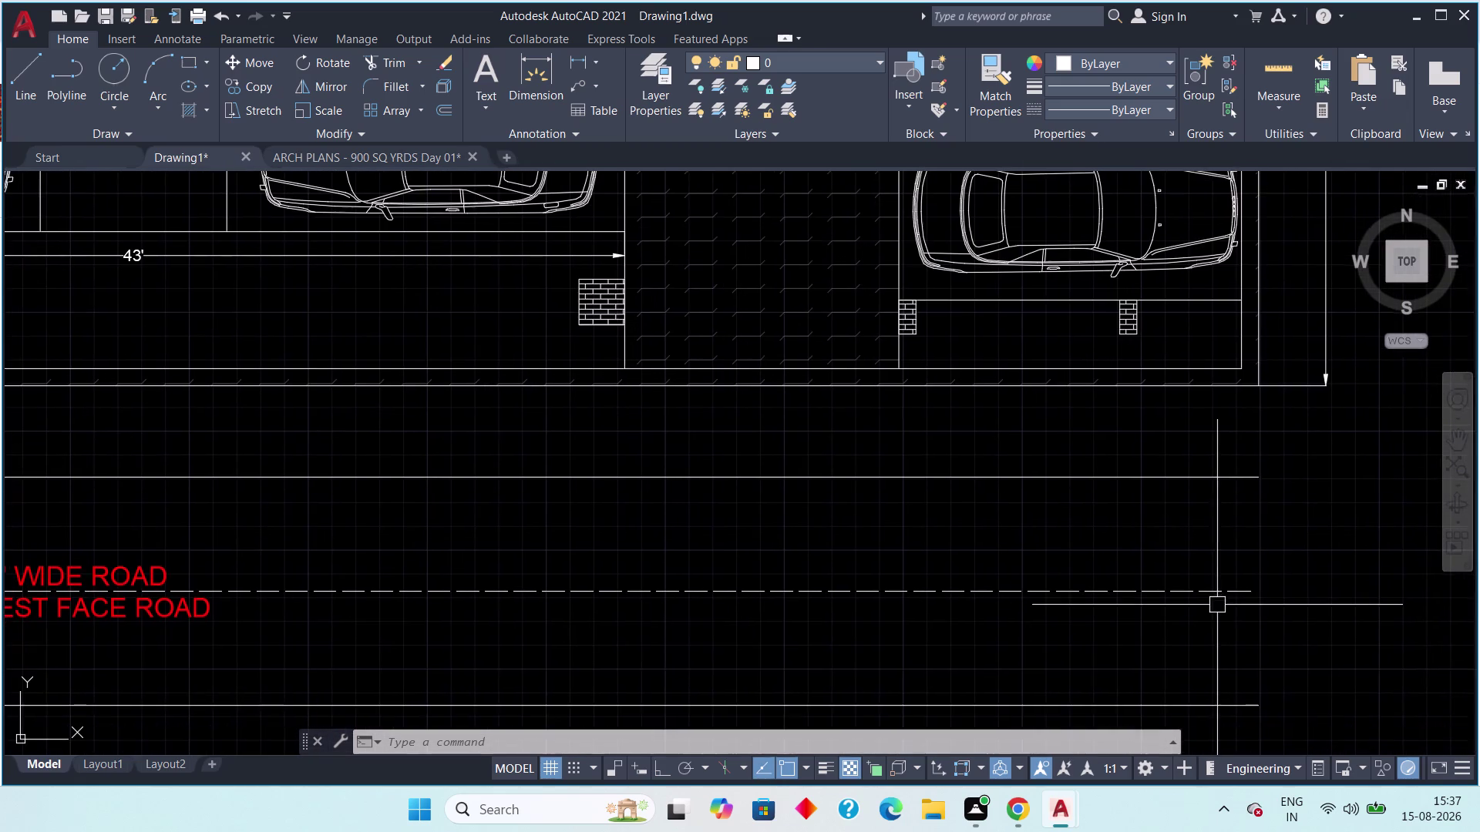
scroll(up, 3)
scroll(down, 3)
drag(1254, 568, 1238, 583)
click(1212, 599)
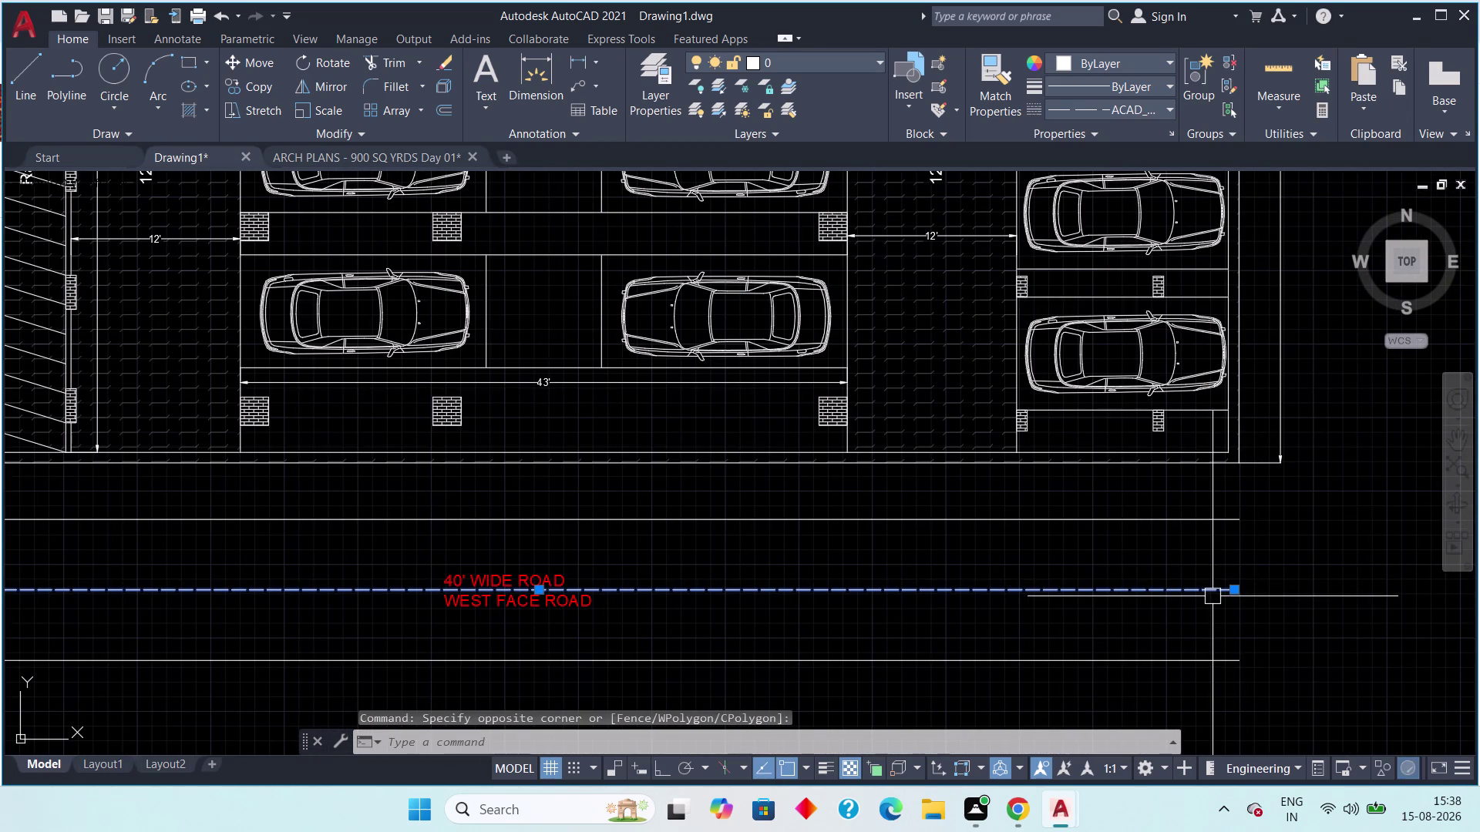
key(Escape)
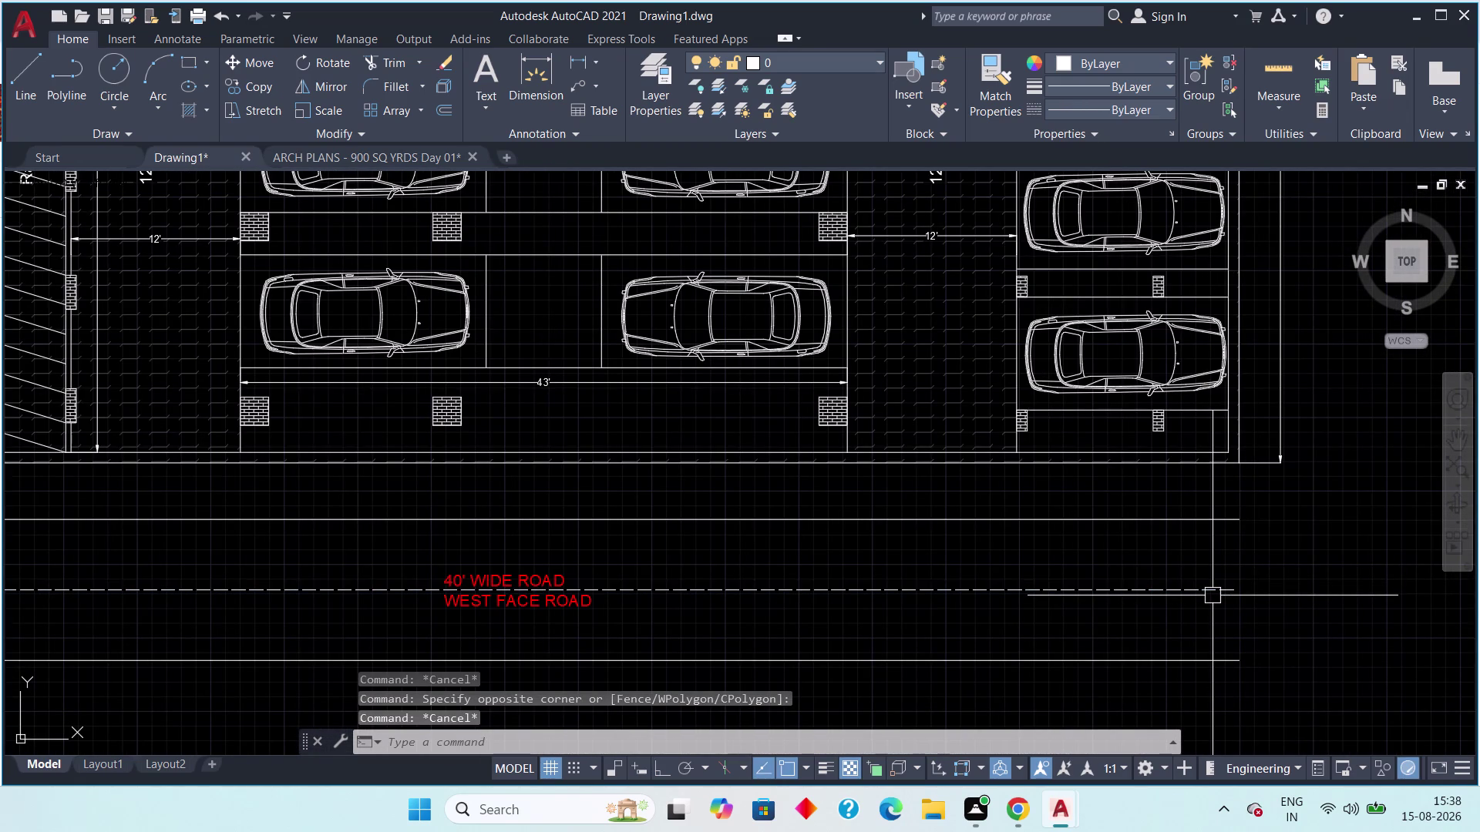
scroll(up, 3)
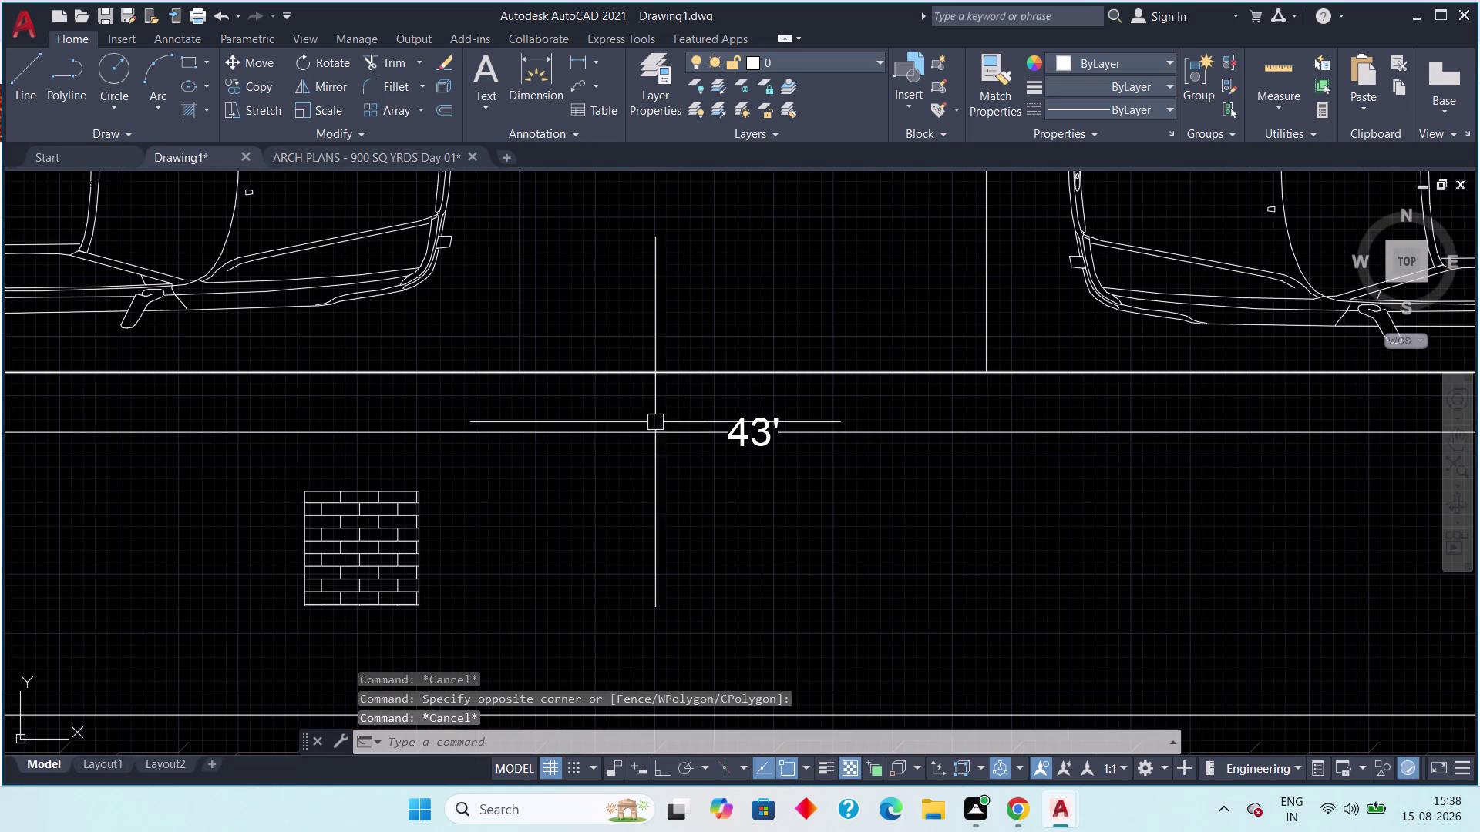
scroll(down, 3)
middle_drag(828, 466, 704, 413)
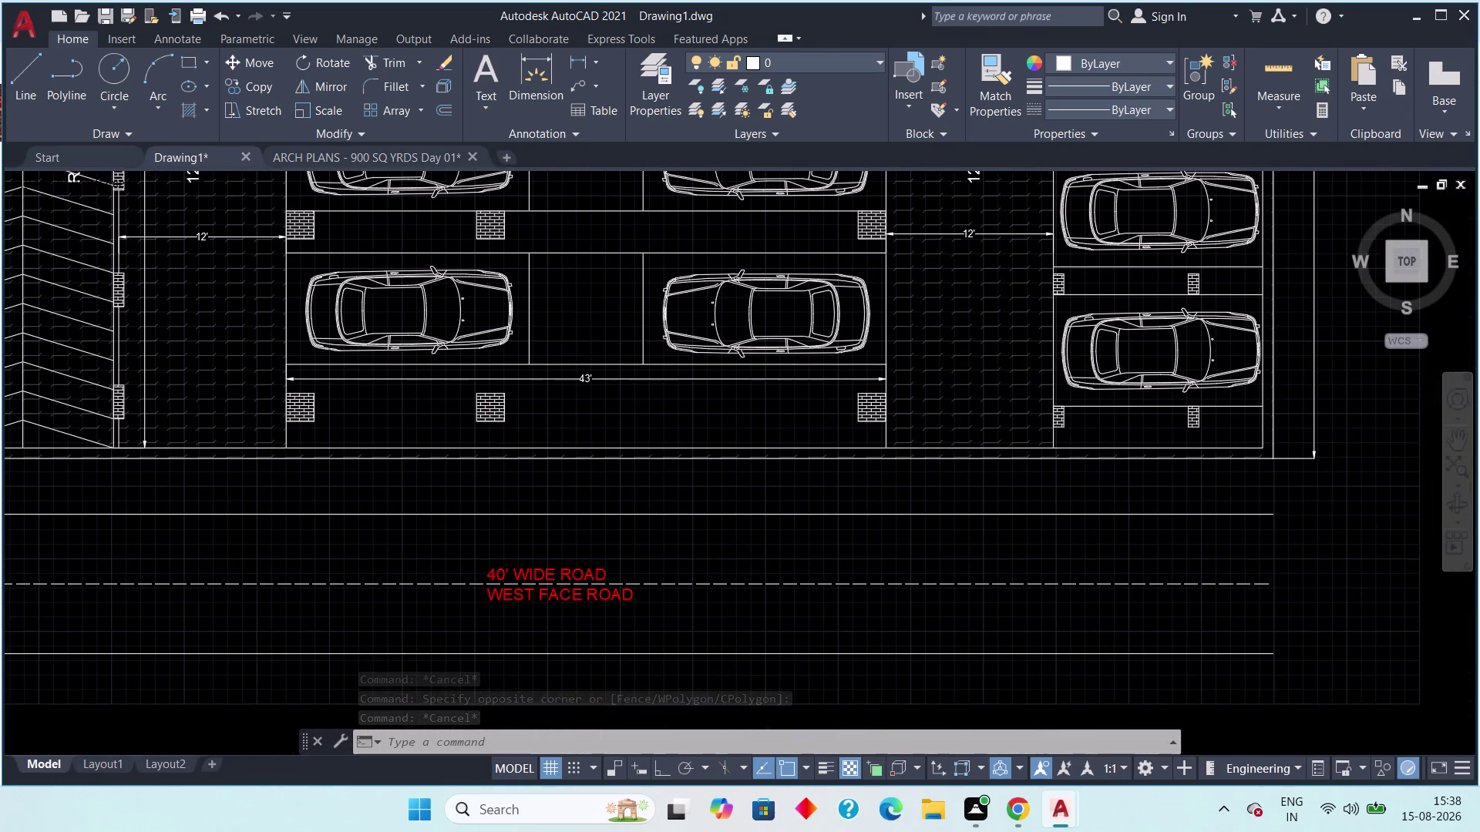
middle_drag(704, 414, 787, 450)
scroll(up, 3)
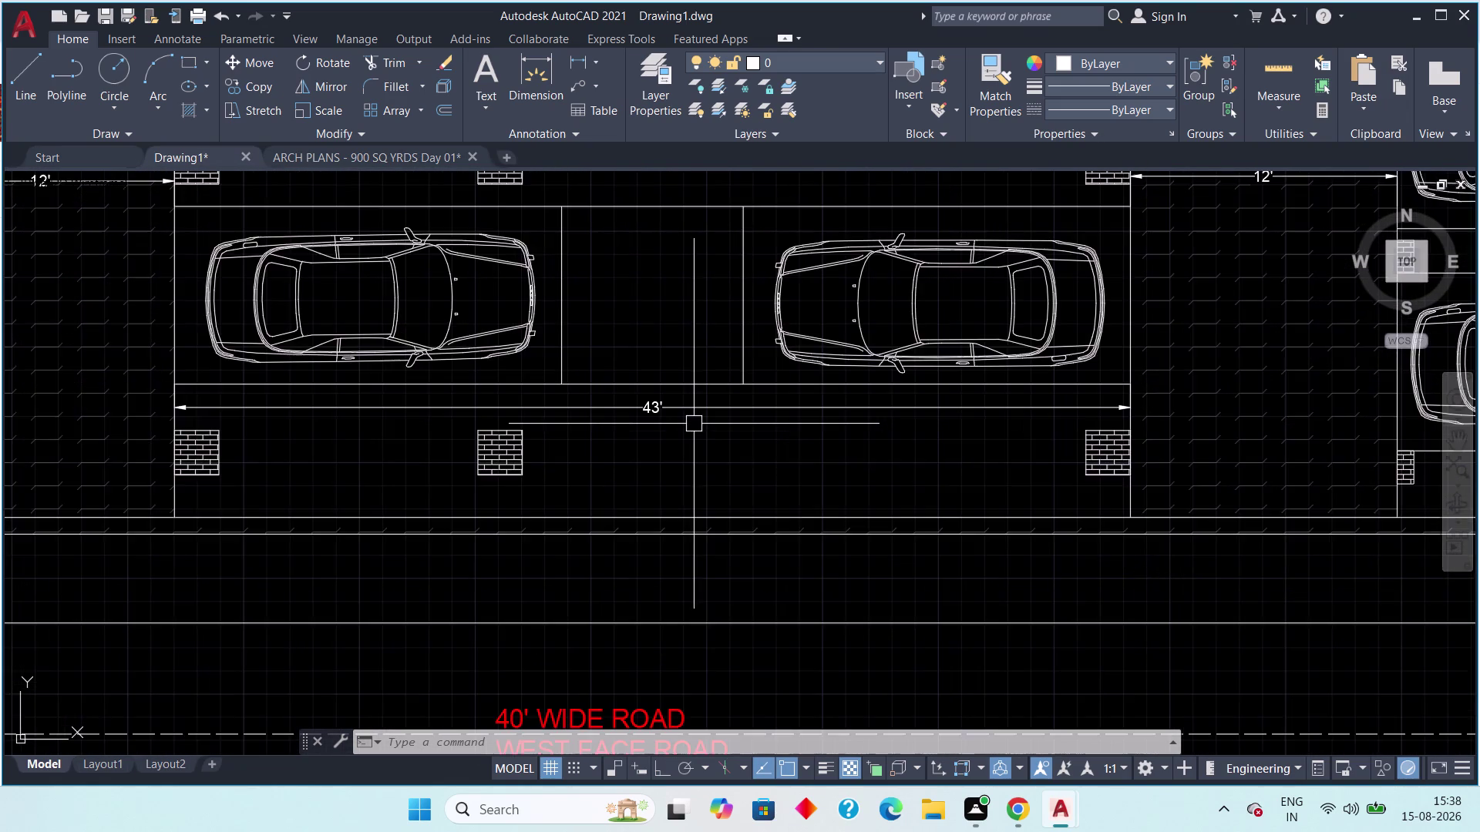
scroll(up, 3)
scroll(up, 3)
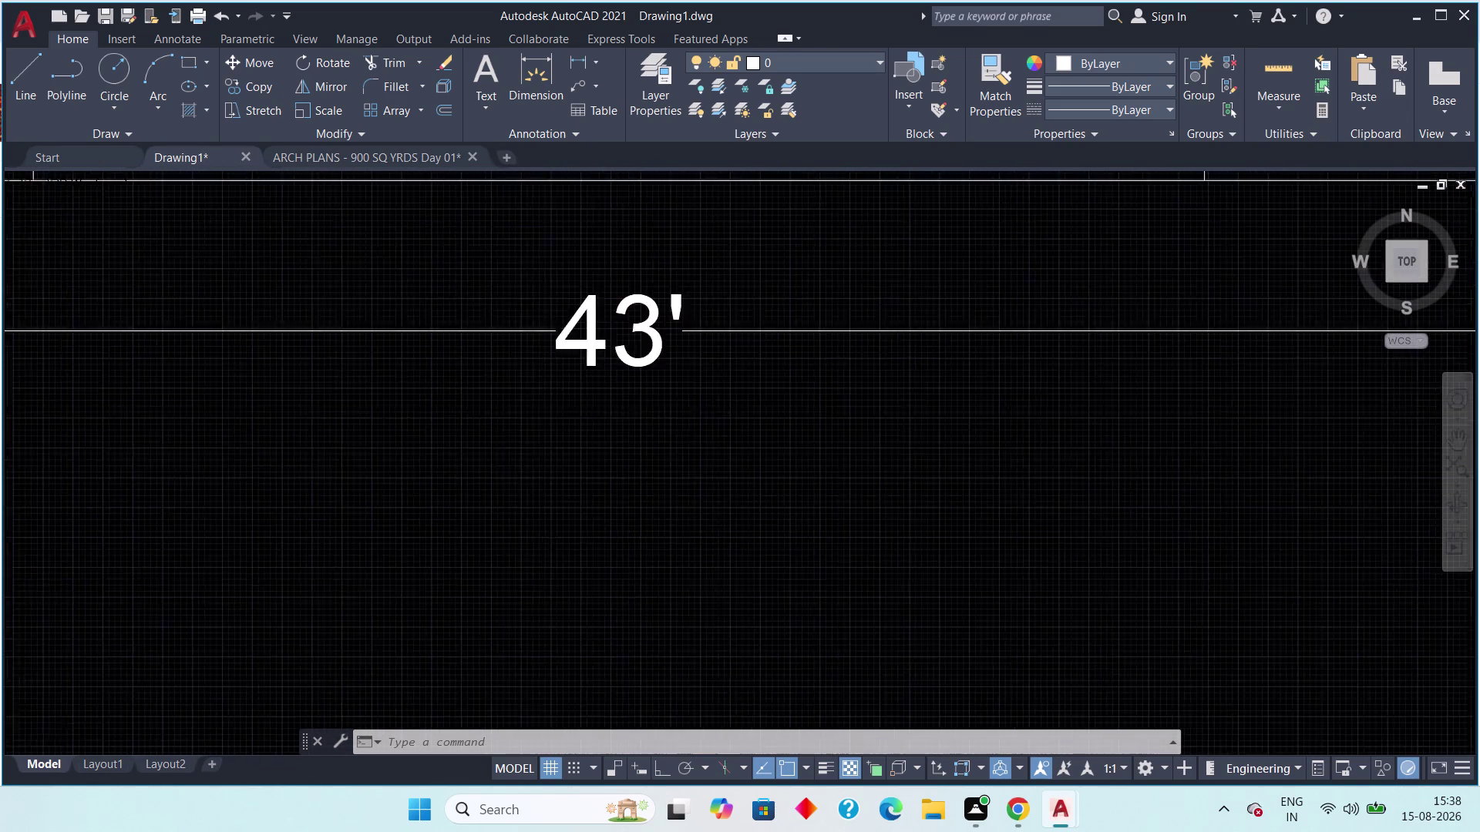
scroll(down, 3)
scroll(up, 3)
scroll(up, 3)
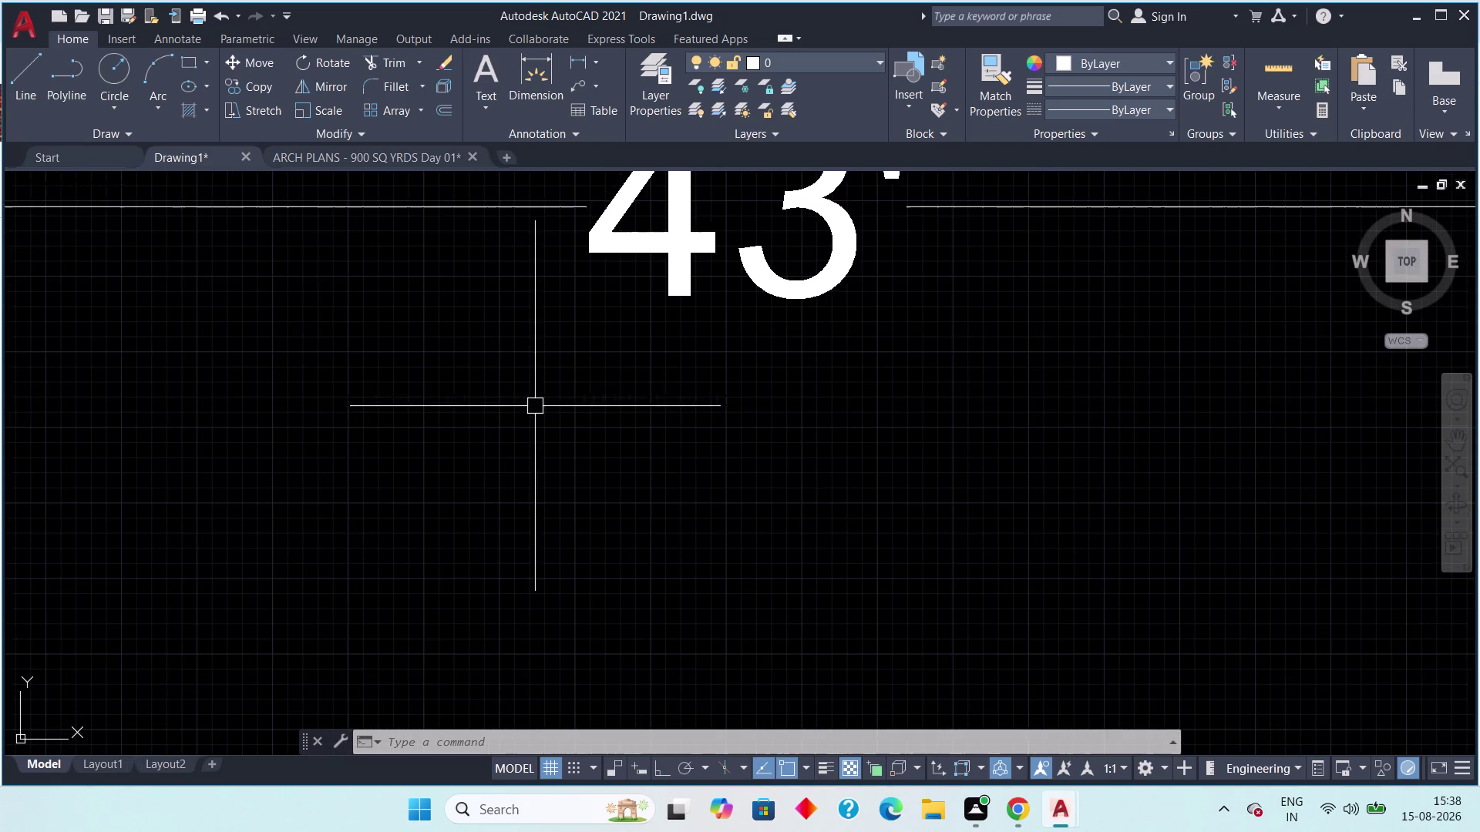
middle_drag(539, 421, 450, 586)
scroll(down, 3)
scroll(down, 3)
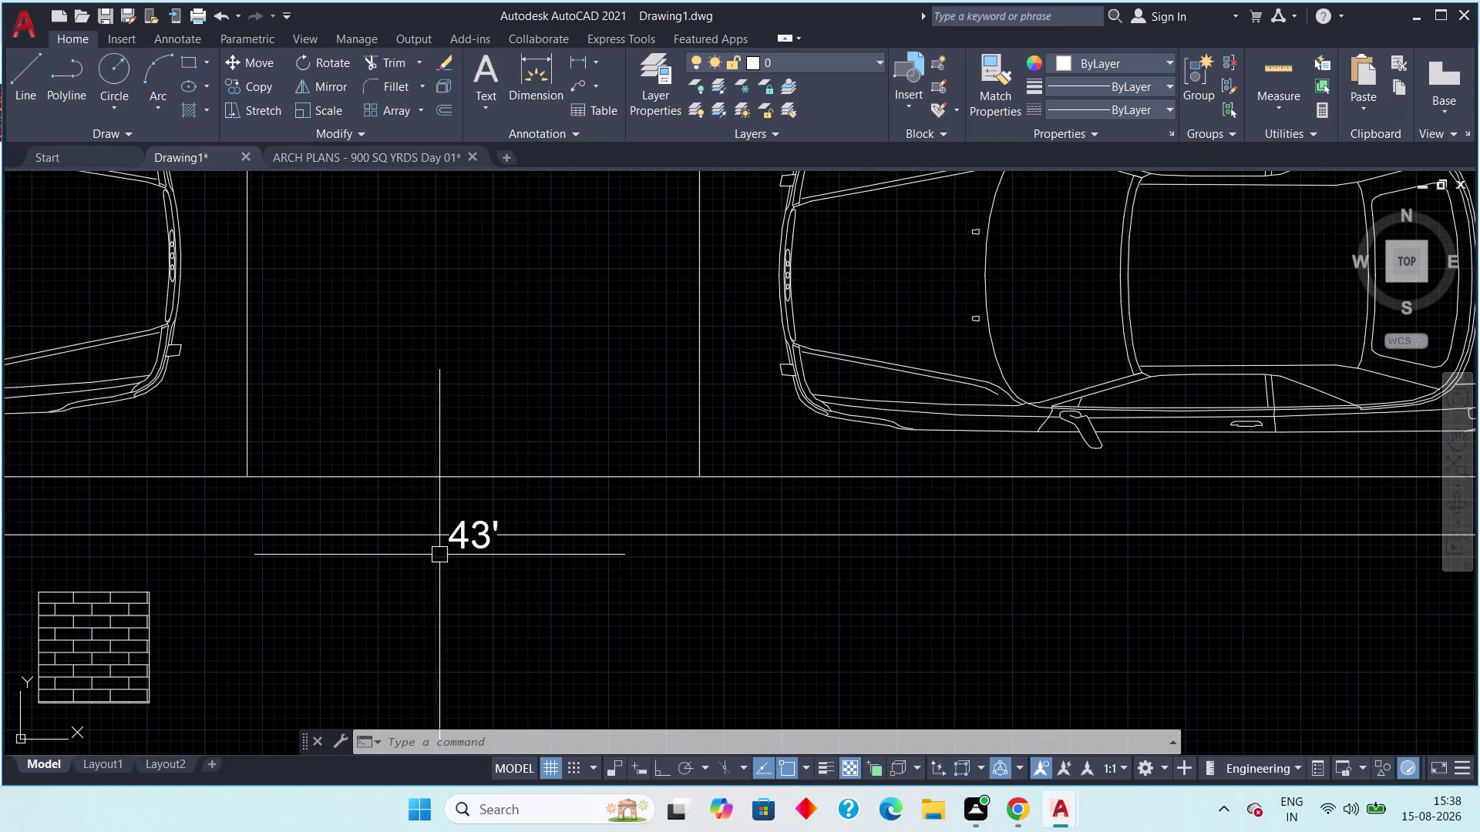
scroll(down, 3)
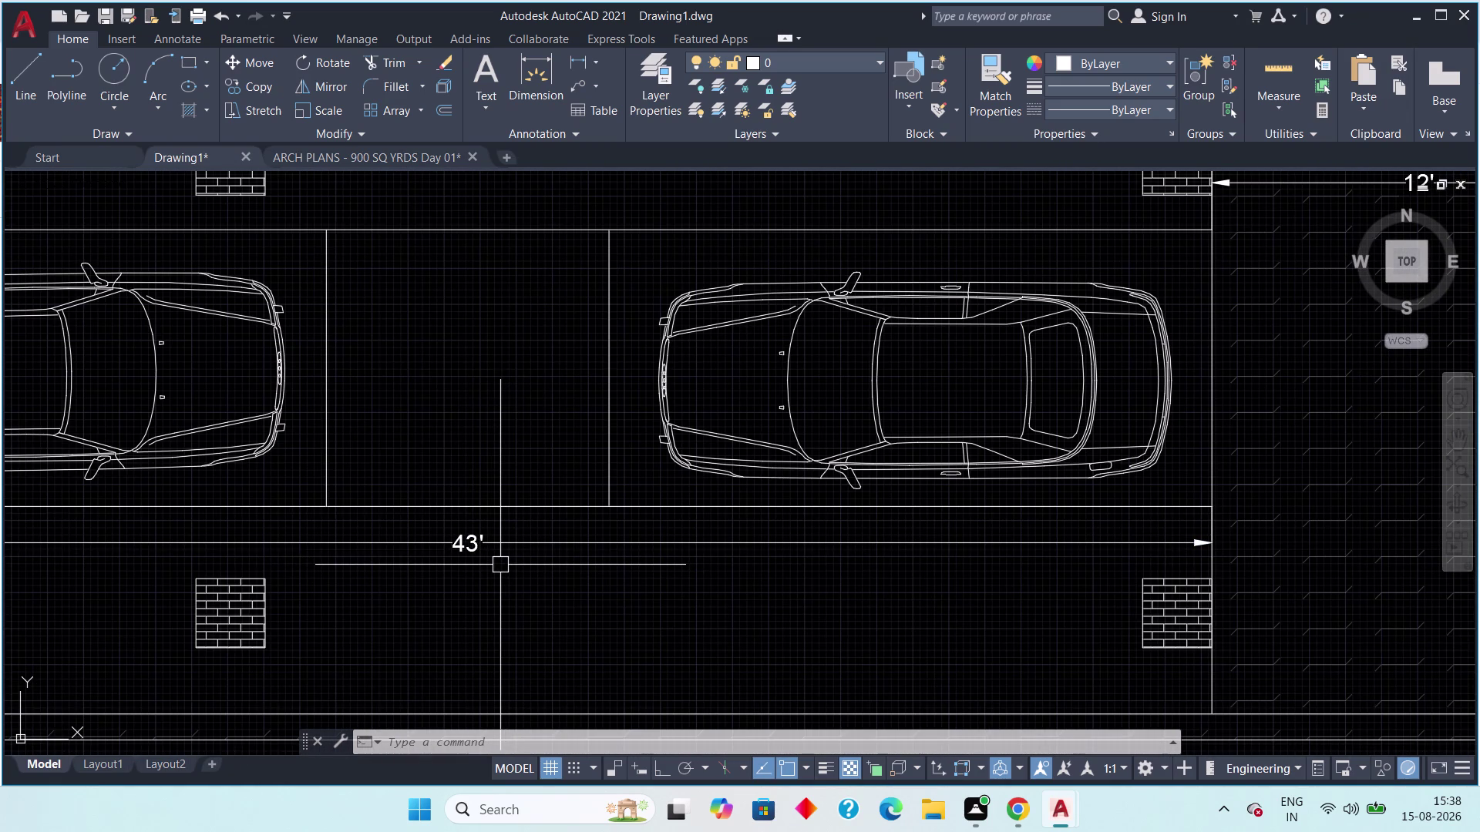
scroll(down, 3)
scroll(down, 3)
scroll(up, 3)
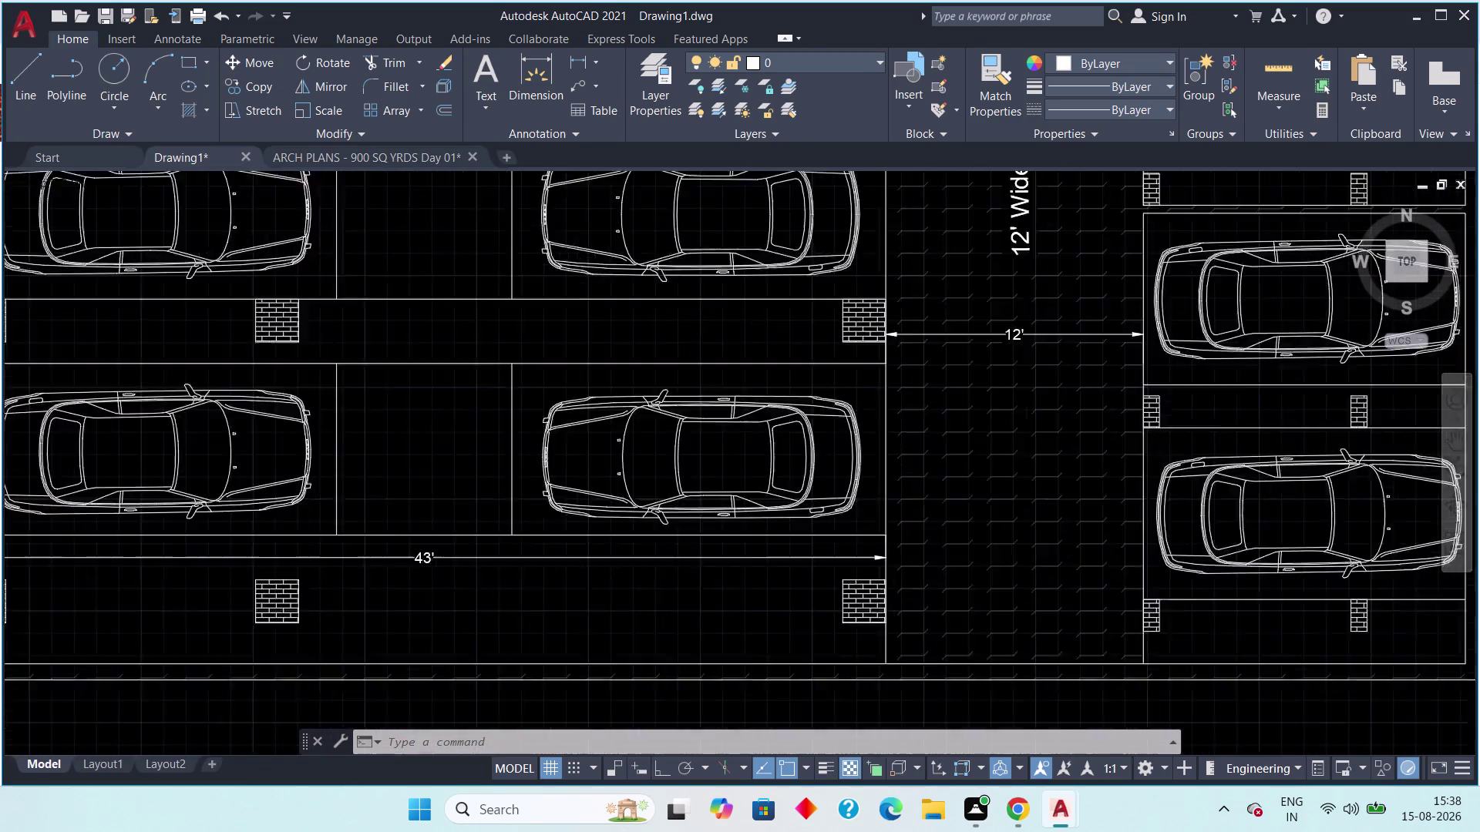
scroll(up, 3)
scroll(down, 3)
middle_drag(814, 599, 647, 494)
middle_drag(700, 523, 838, 577)
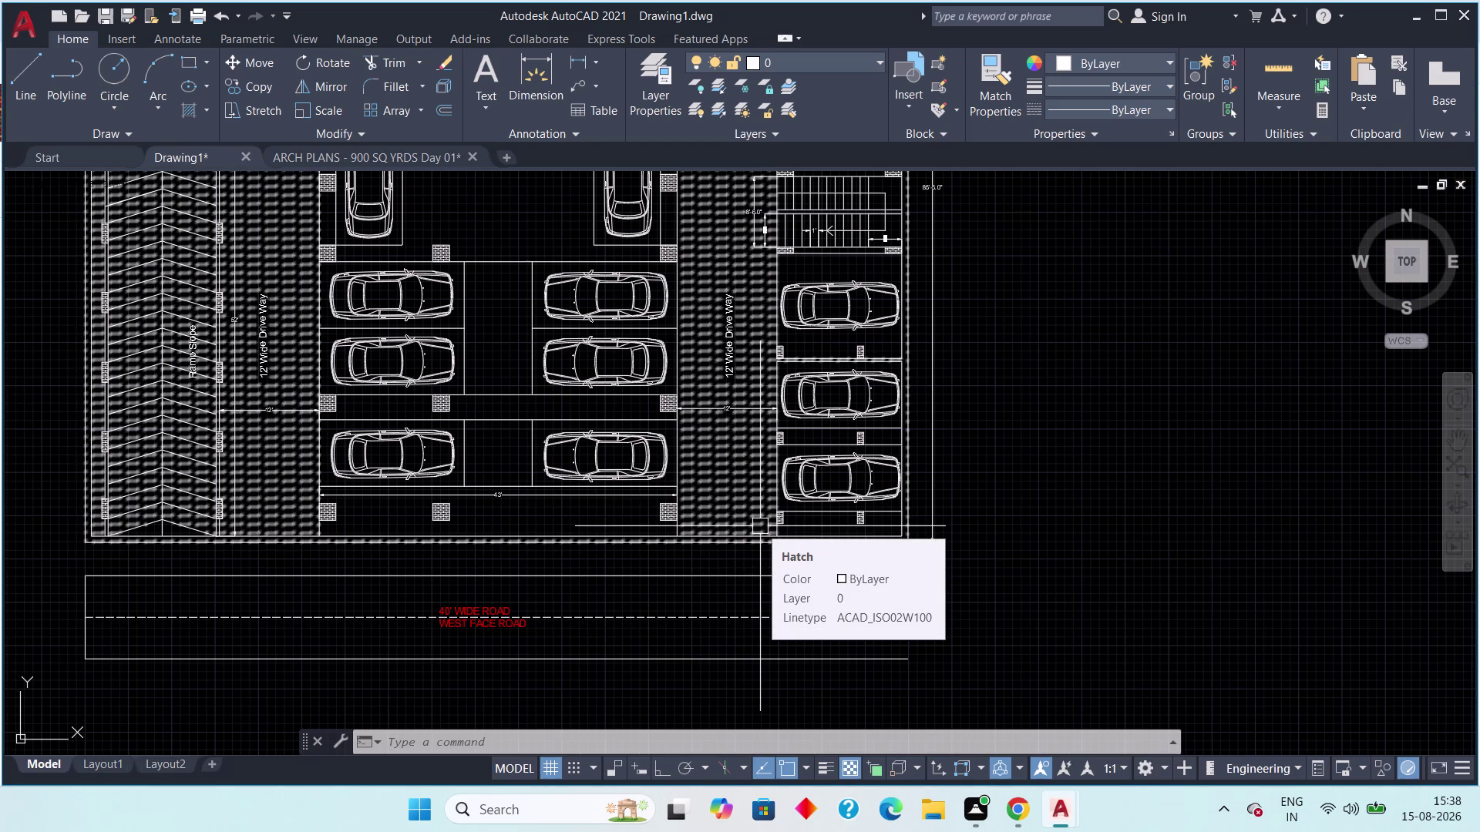
middle_drag(521, 493, 572, 489)
scroll(up, 3)
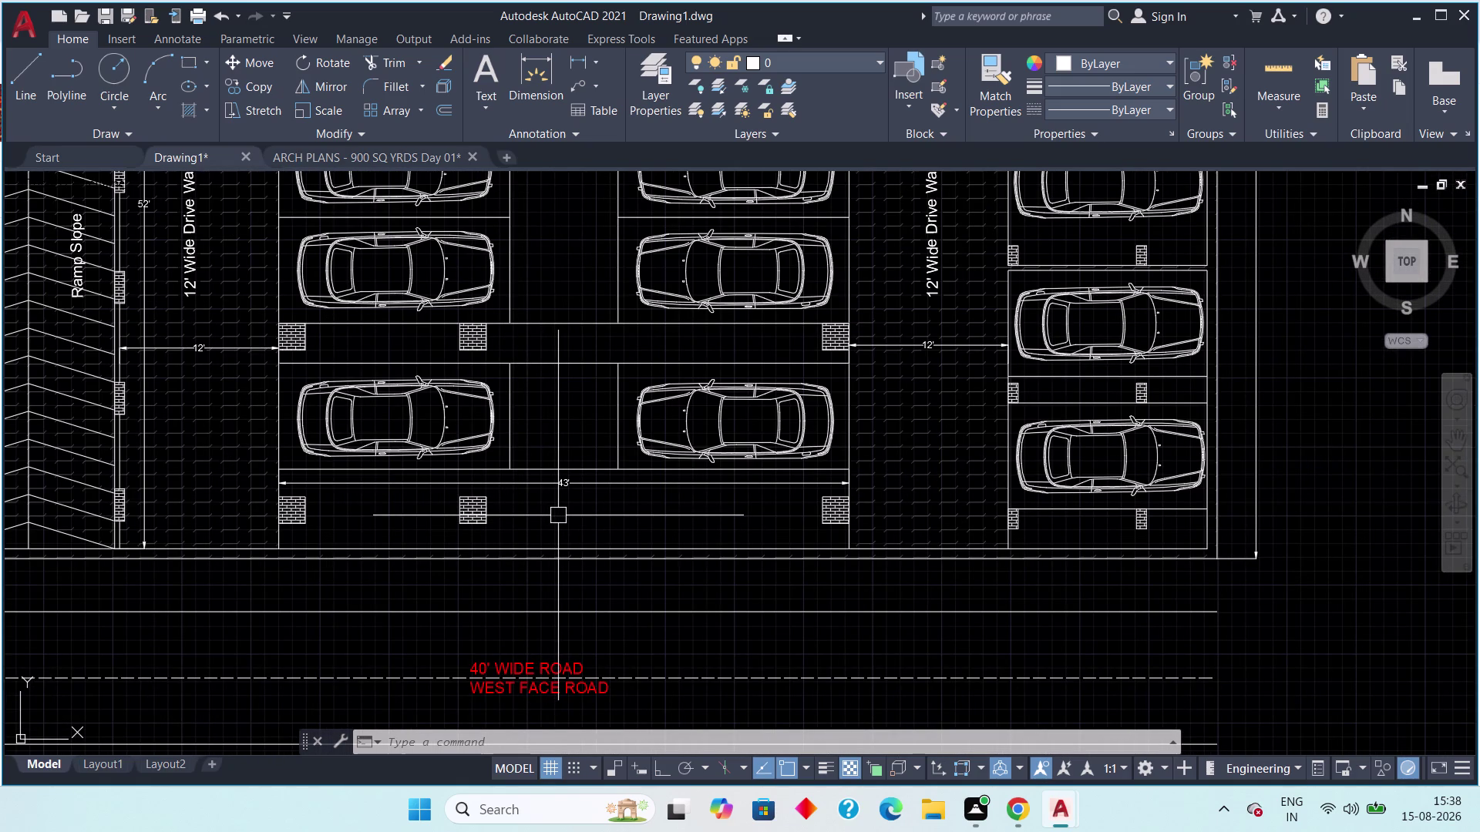
scroll(up, 3)
scroll(down, 3)
middle_drag(564, 522, 489, 426)
scroll(down, 3)
middle_drag(507, 434, 464, 515)
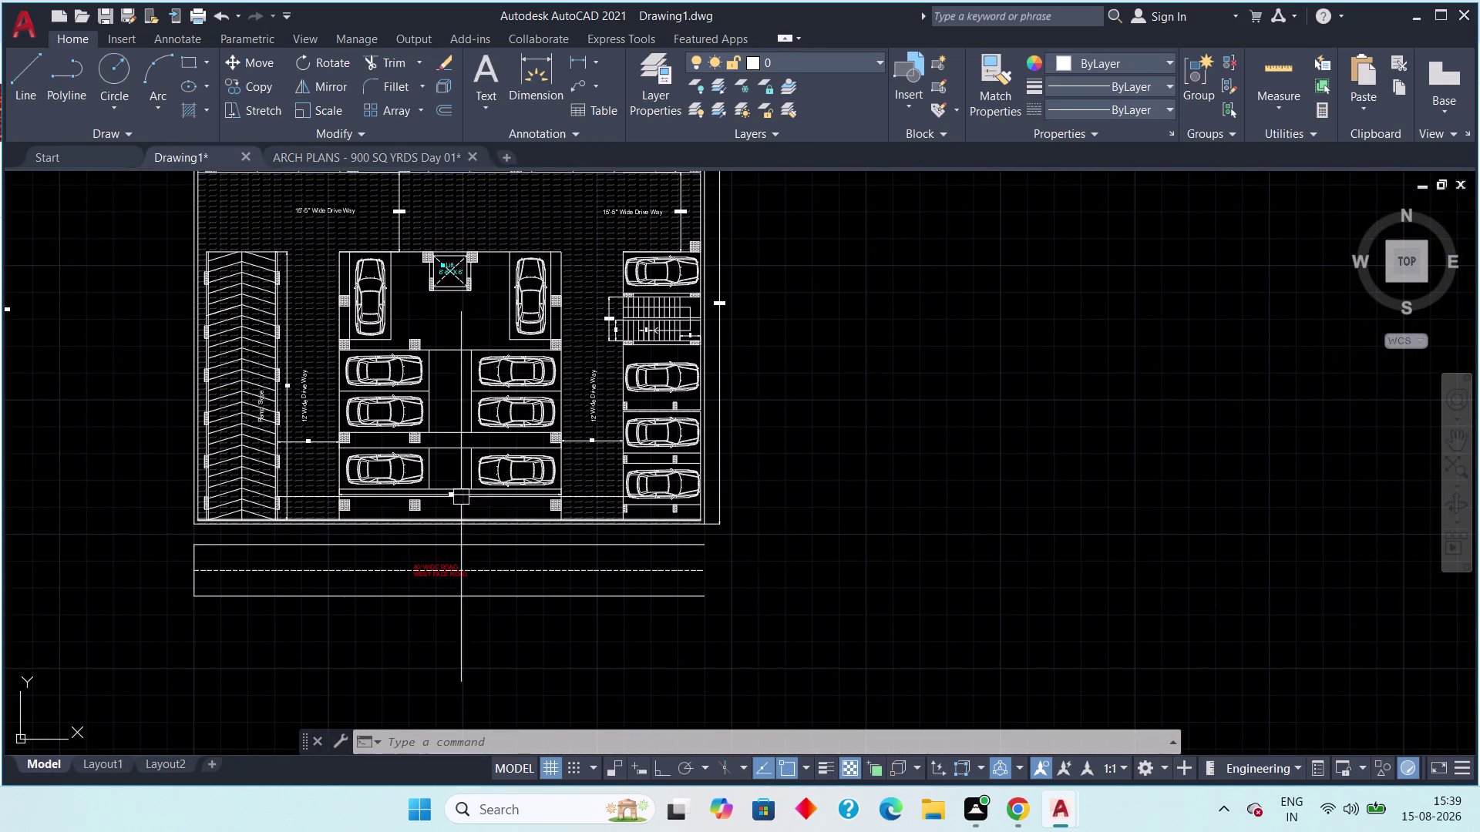
middle_drag(541, 331, 474, 563)
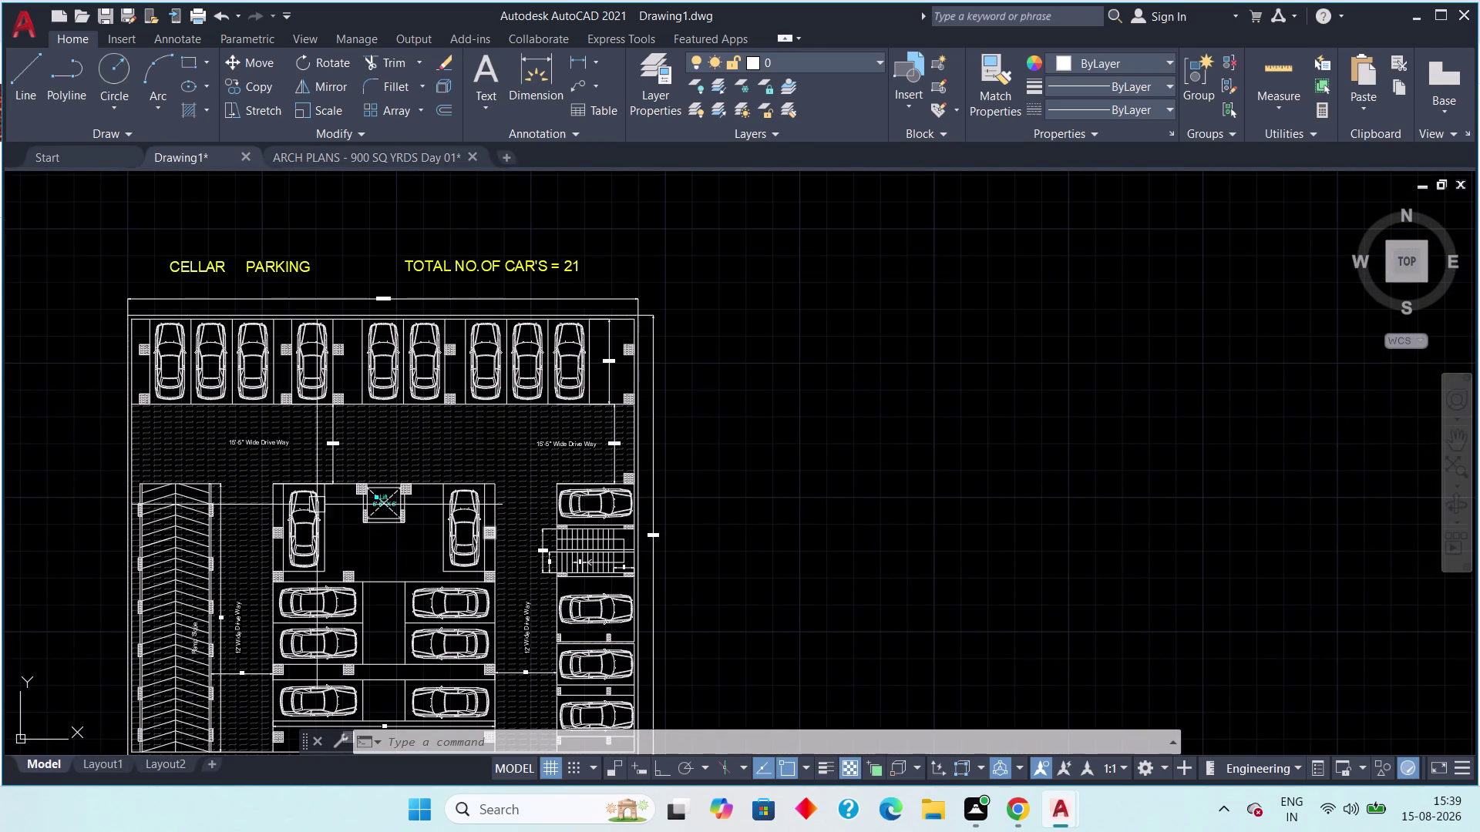
scroll(up, 3)
middle_drag(266, 487, 487, 284)
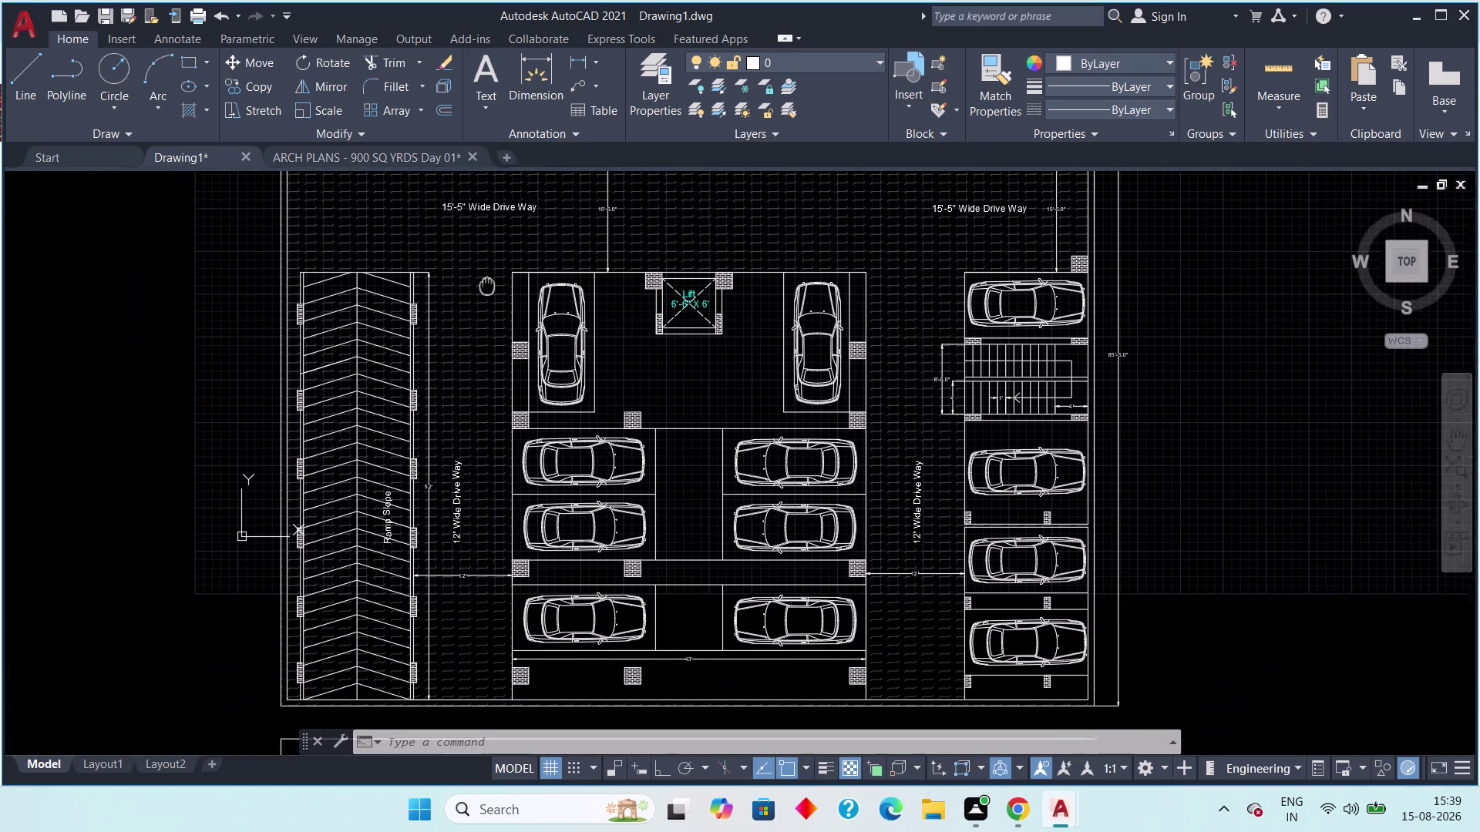
middle_drag(487, 285, 484, 316)
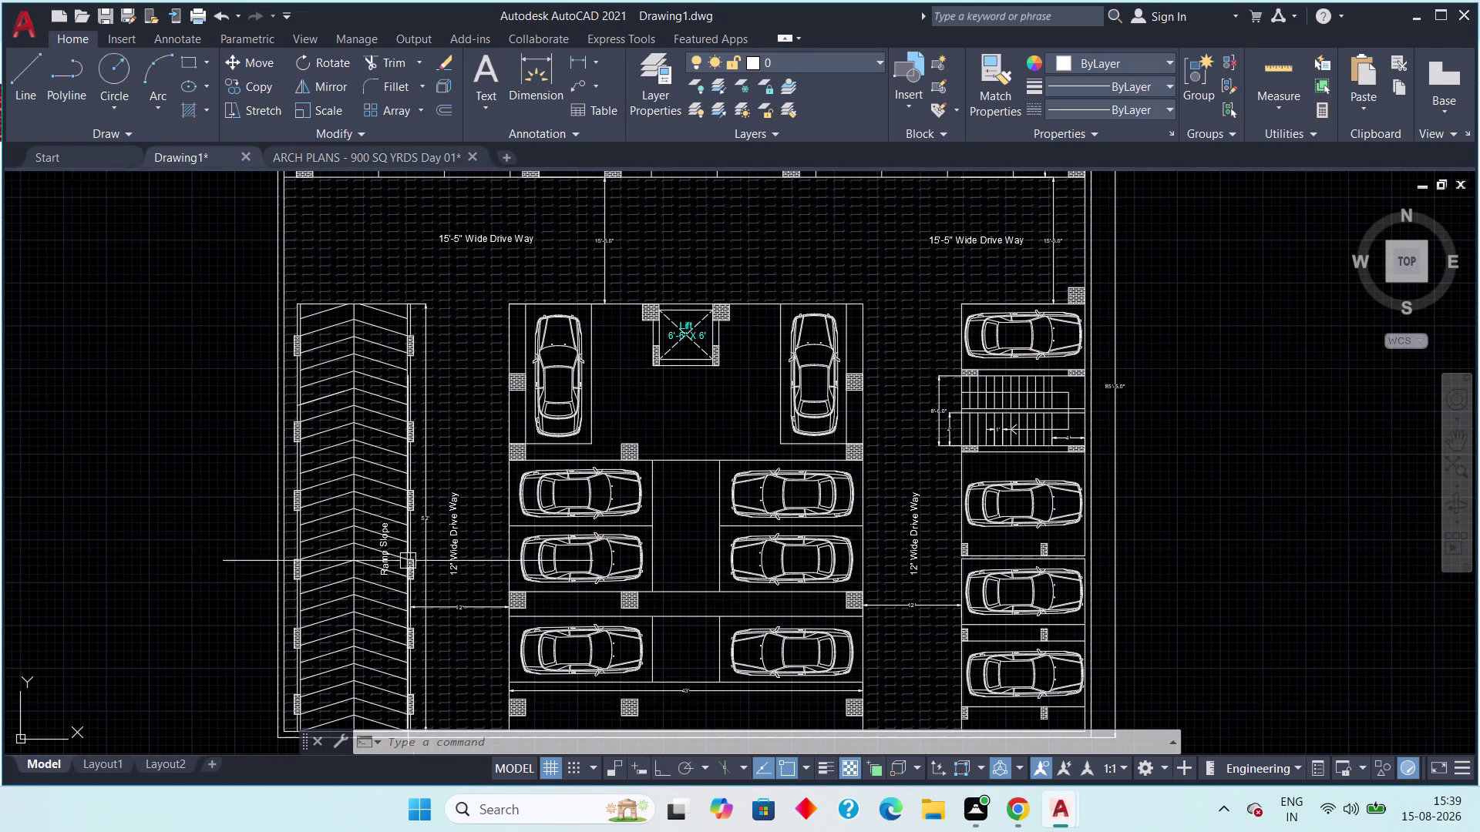
middle_drag(422, 486, 419, 501)
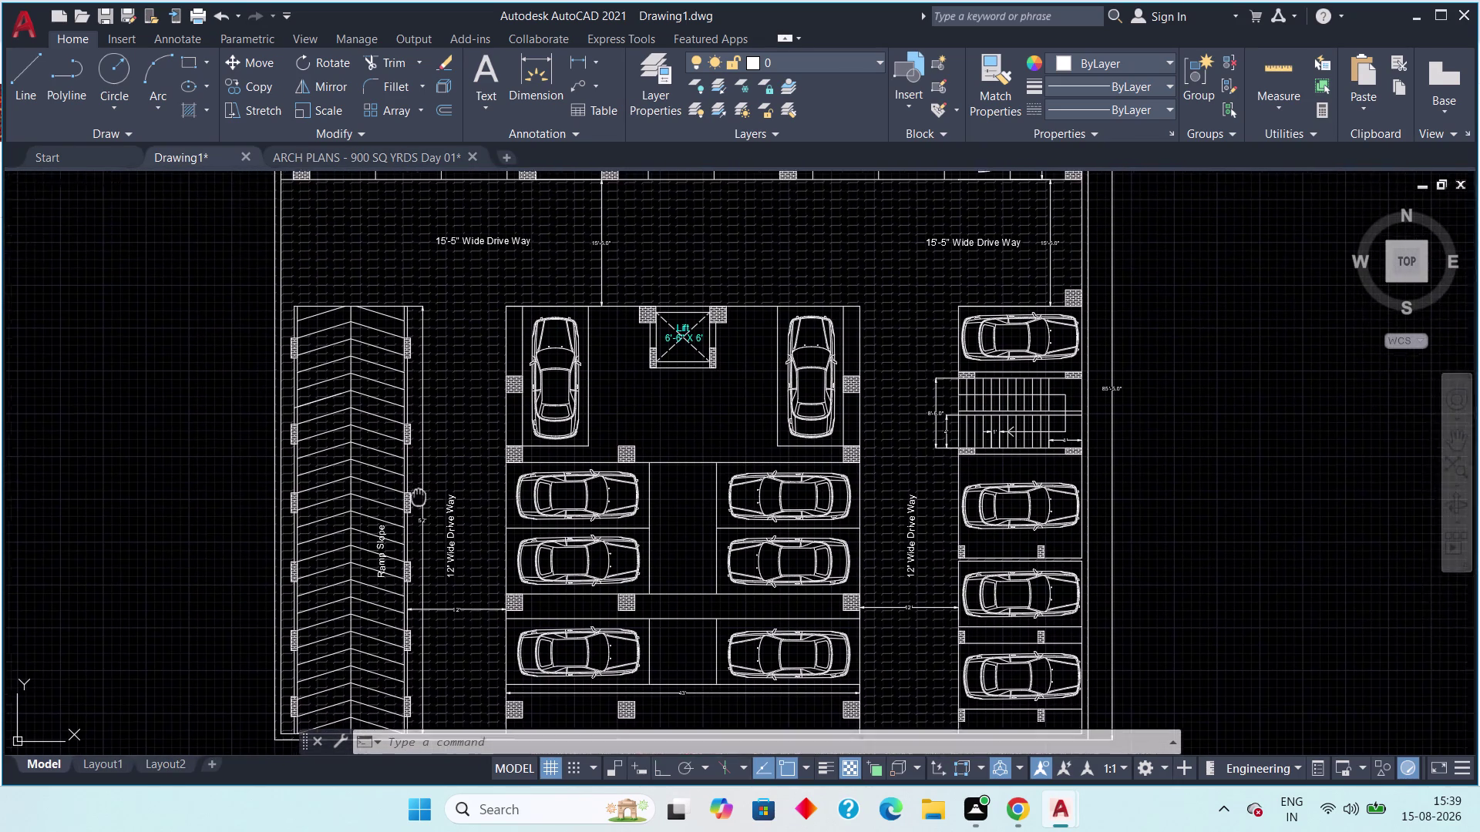
middle_drag(419, 501, 418, 540)
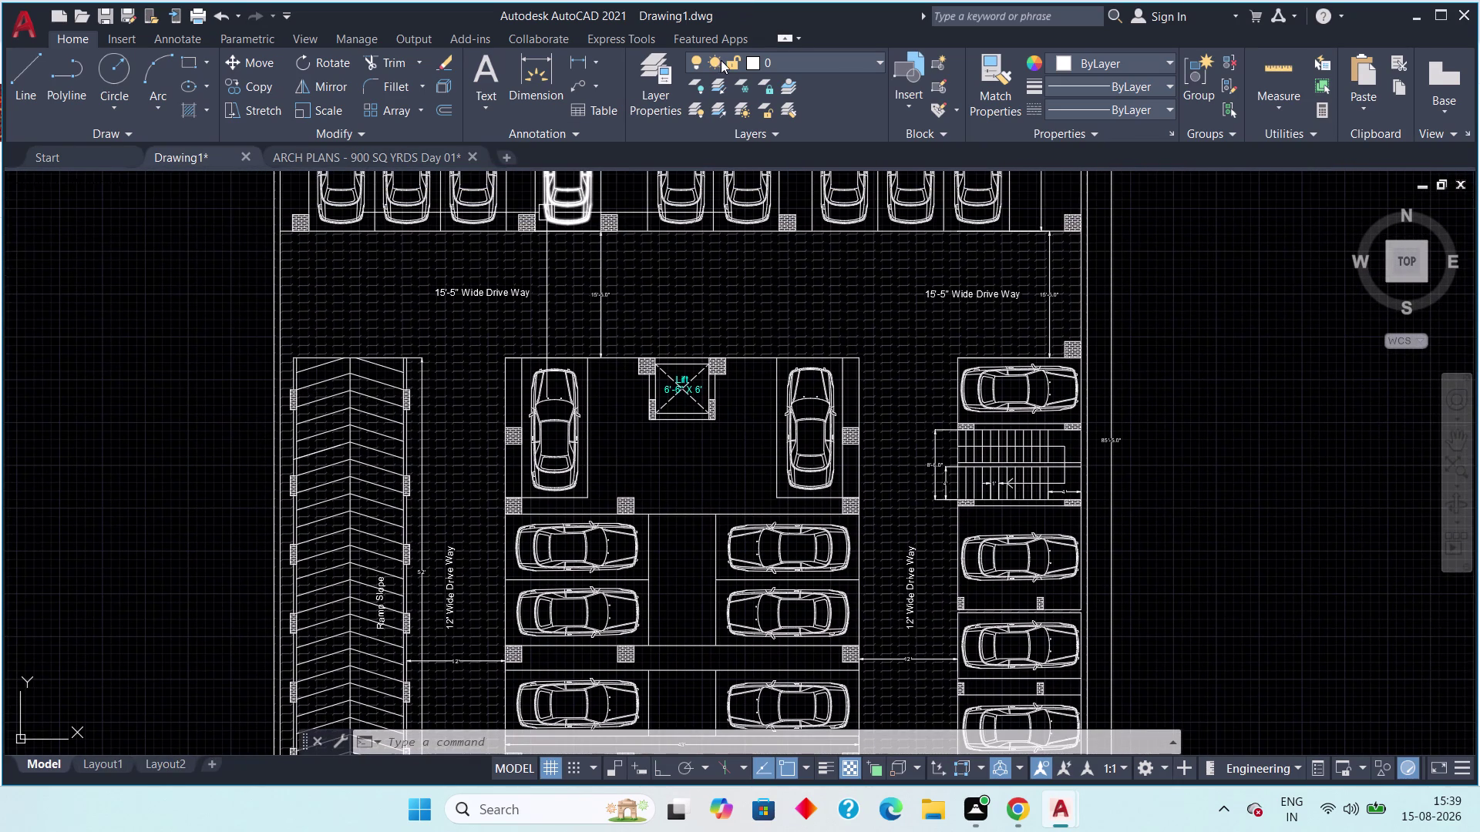
Start a linear dimension with its first point at the ramp's top-left corner.
click(577, 61)
scroll(up, 3)
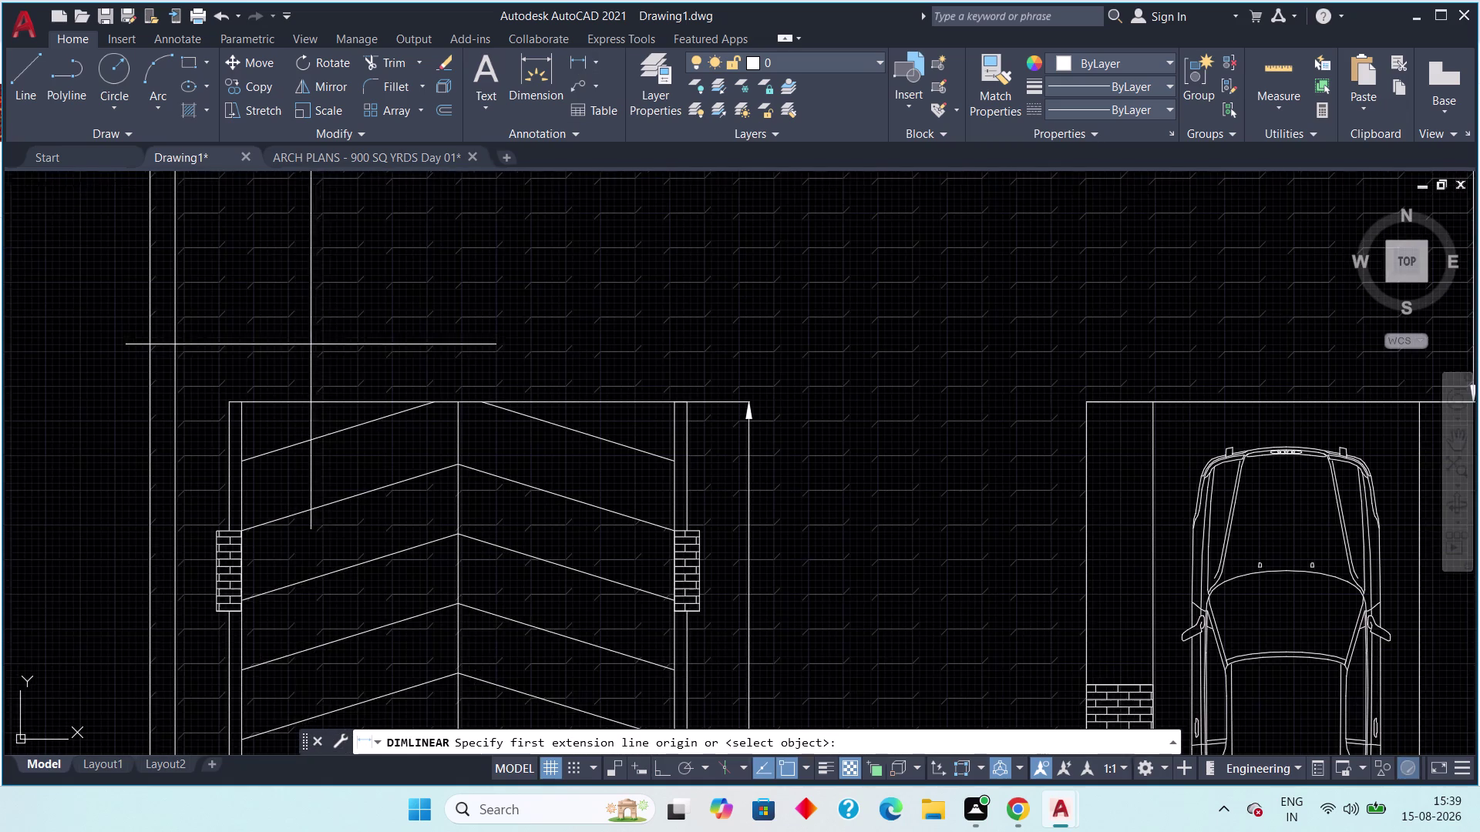
middle_drag(332, 337, 363, 295)
scroll(up, 3)
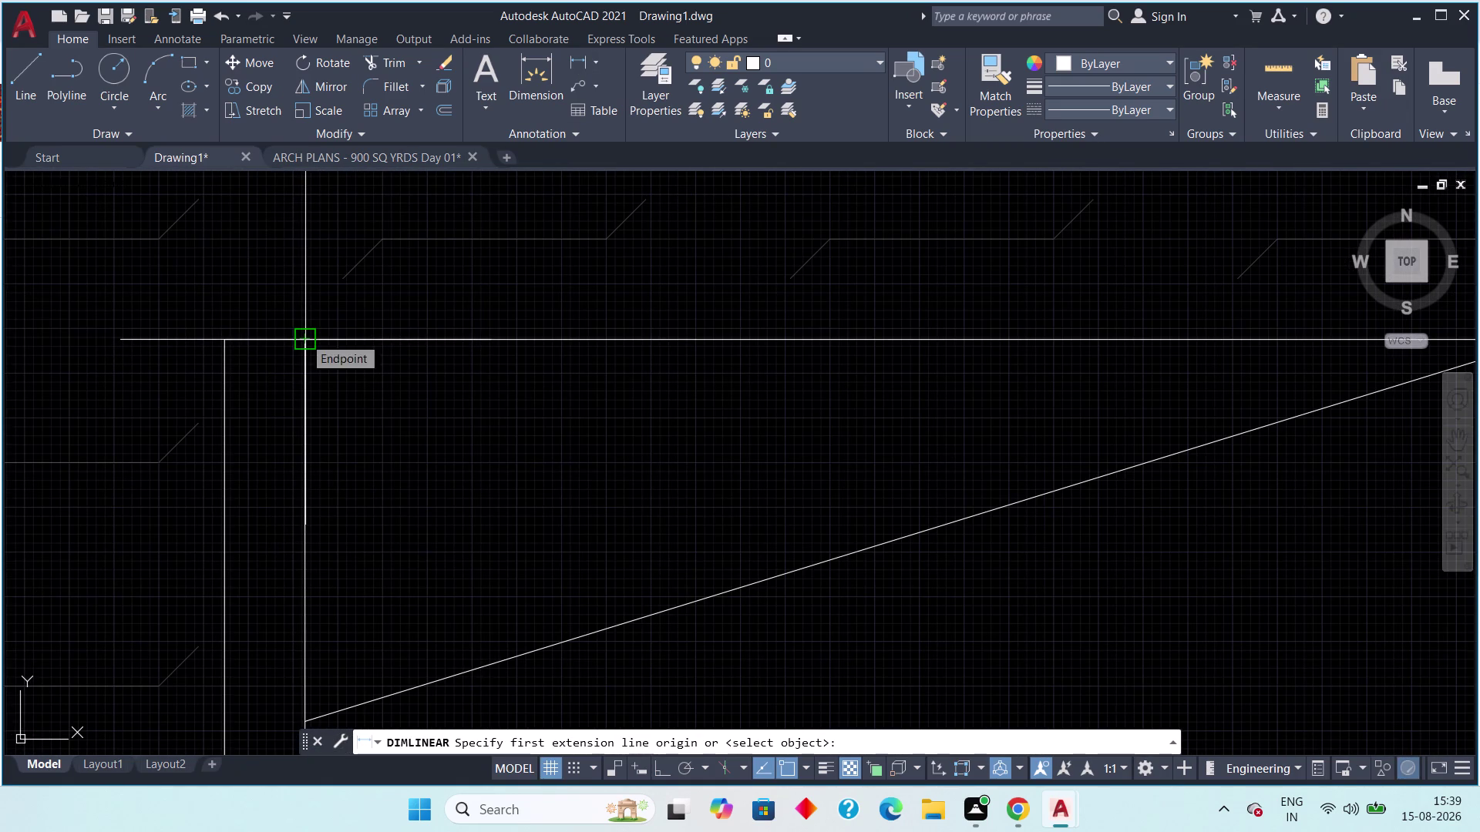
scroll(down, 3)
middle_drag(335, 348, 323, 325)
scroll(up, 3)
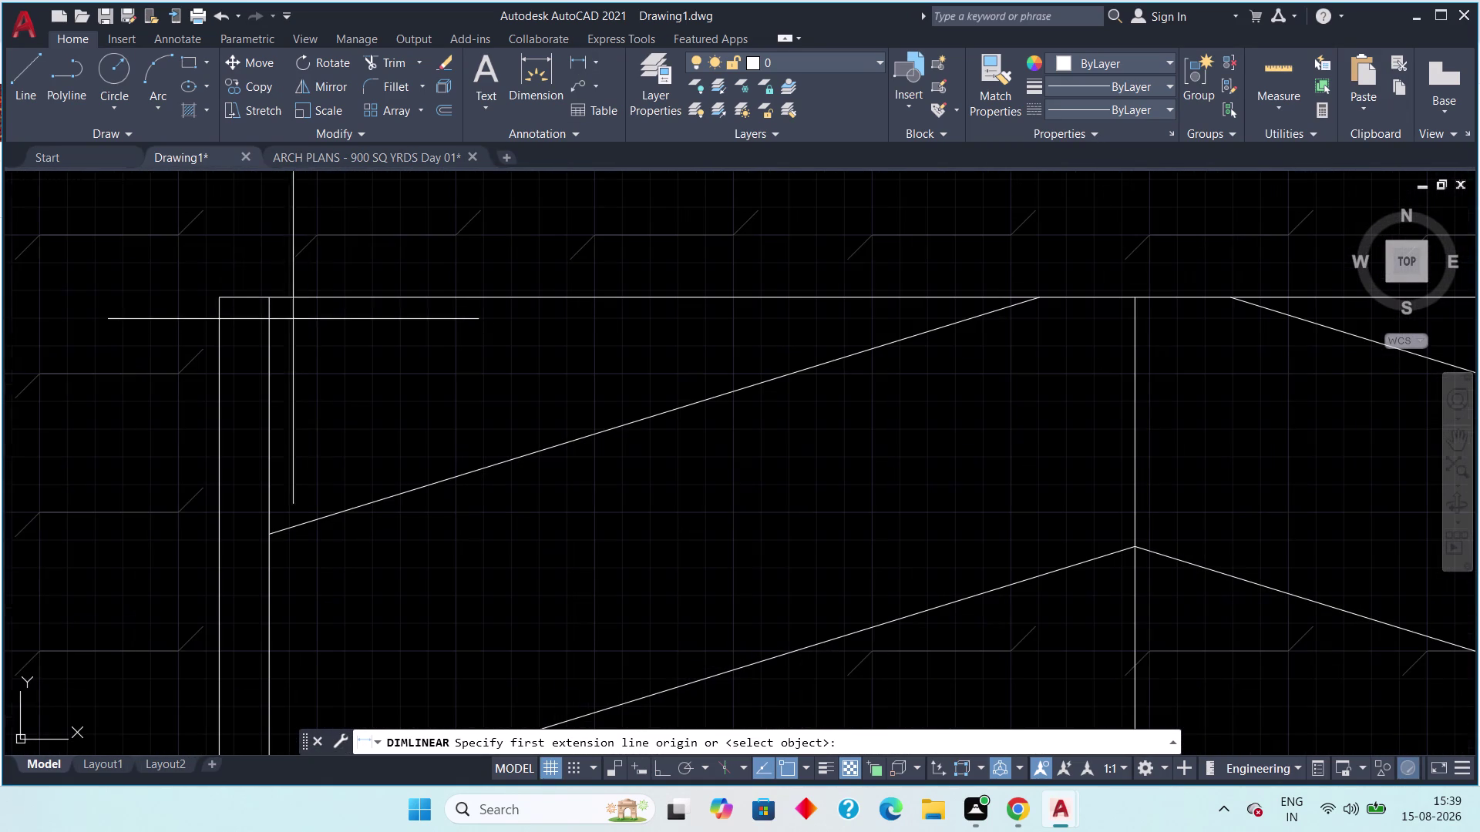
click(274, 304)
Snap to the ramp's top-right corner and place the 13' dimension above the ramp.
middle_drag(743, 320, 537, 334)
scroll(down, 3)
middle_drag(727, 335, 430, 347)
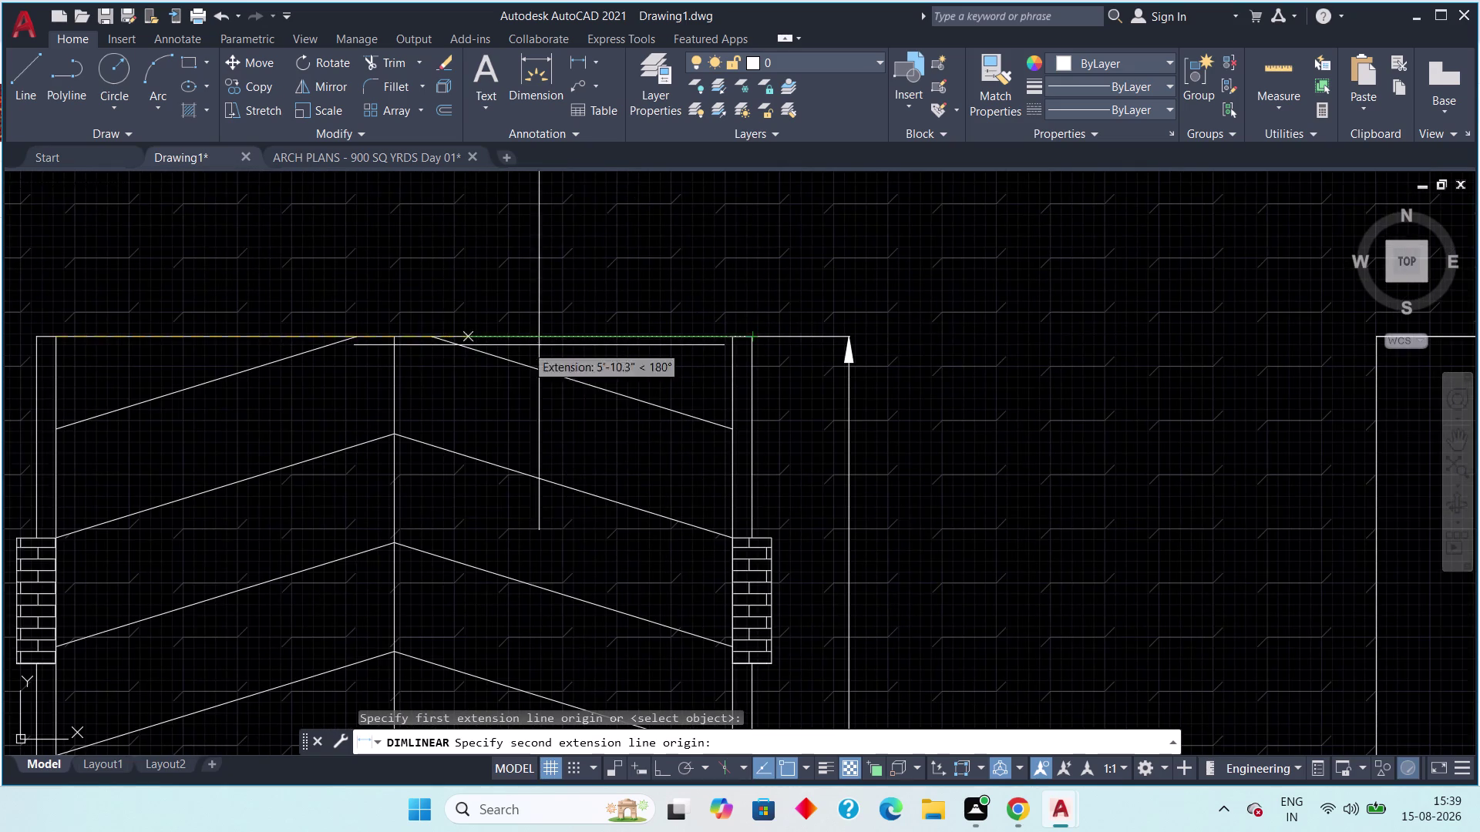
scroll(up, 3)
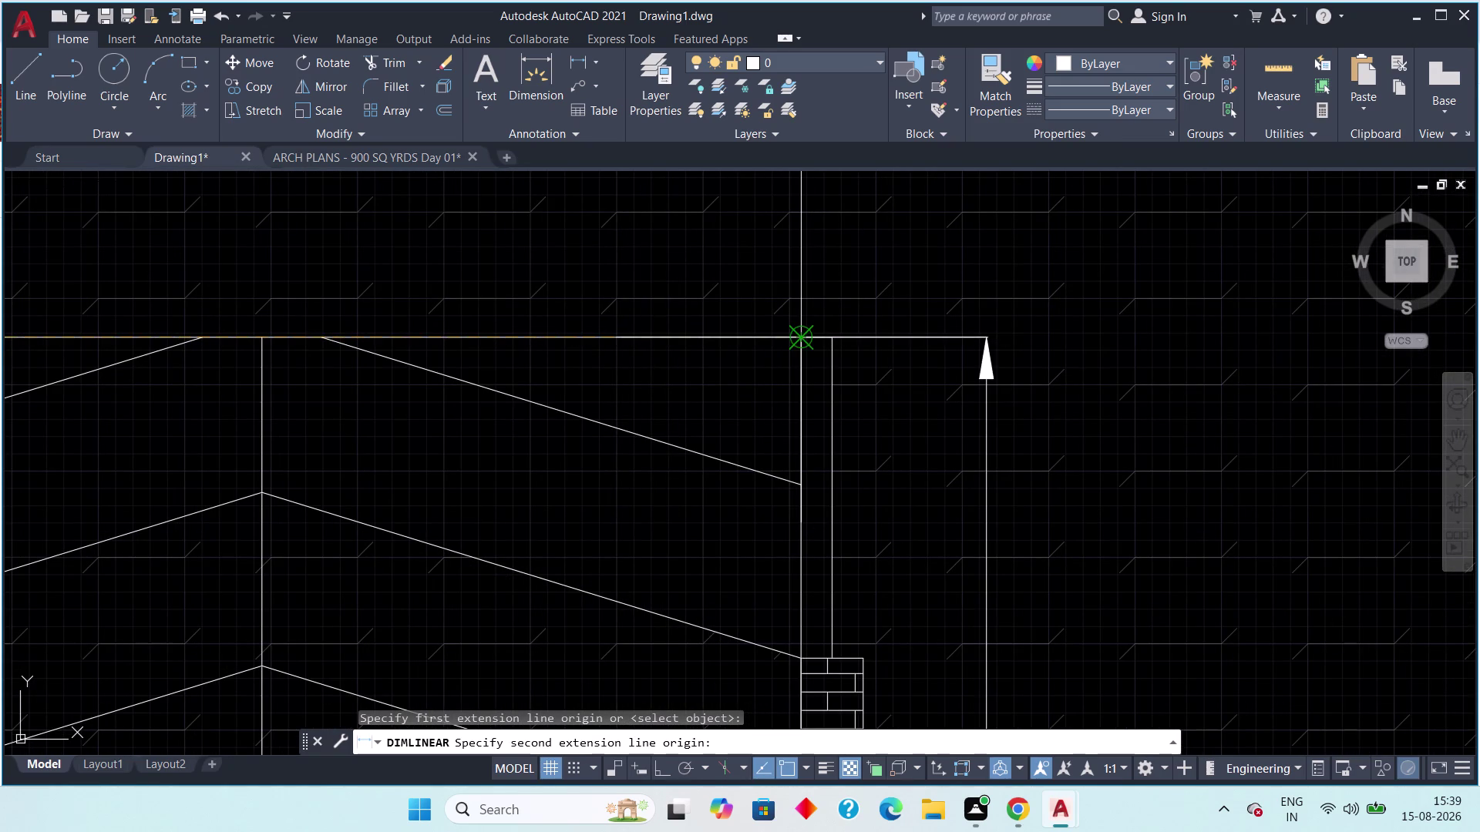
click(798, 341)
scroll(down, 3)
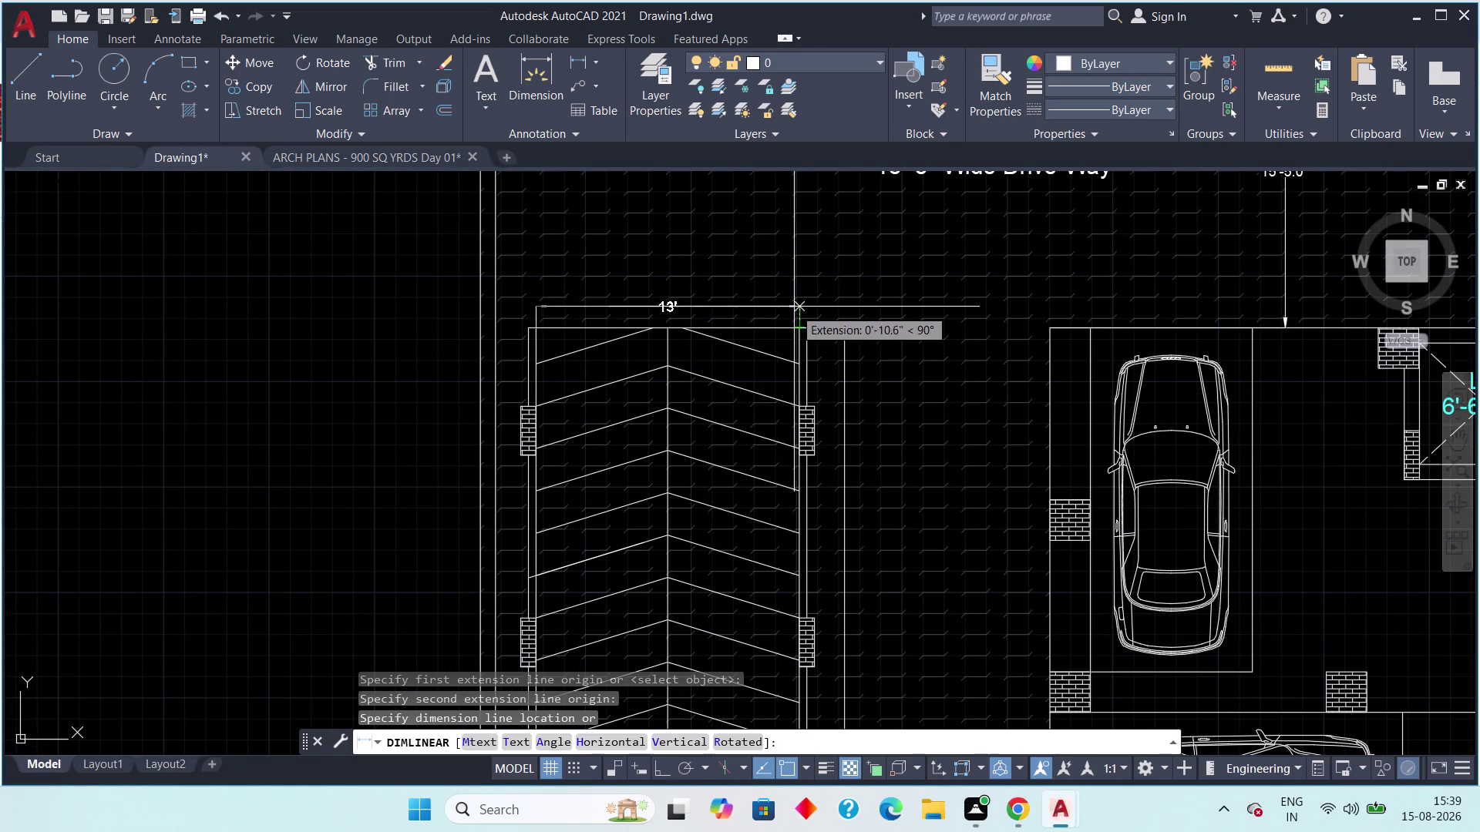
click(793, 314)
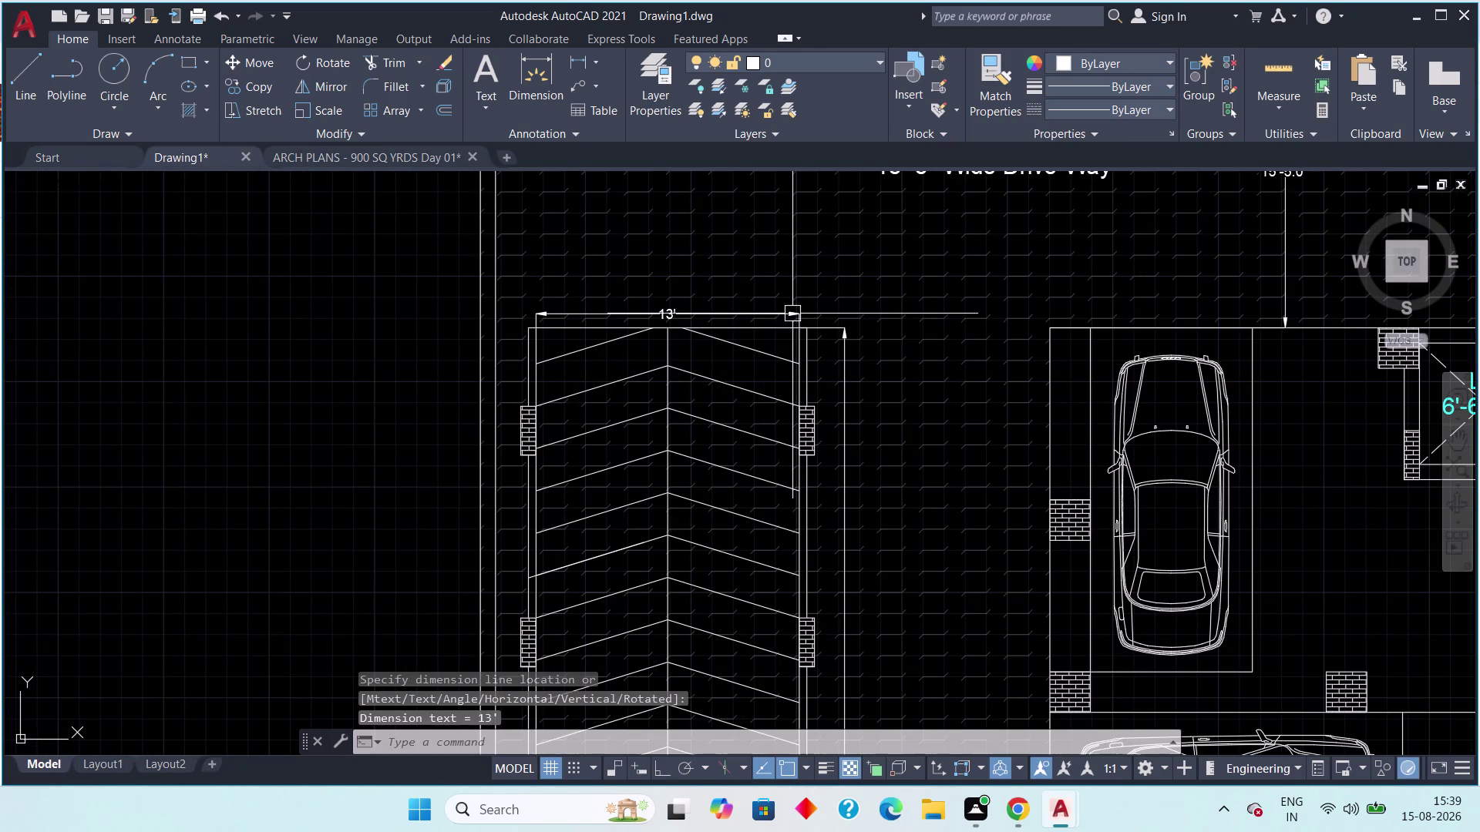
middle_drag(708, 374, 640, 329)
scroll(down, 3)
middle_drag(632, 349, 574, 463)
scroll(down, 3)
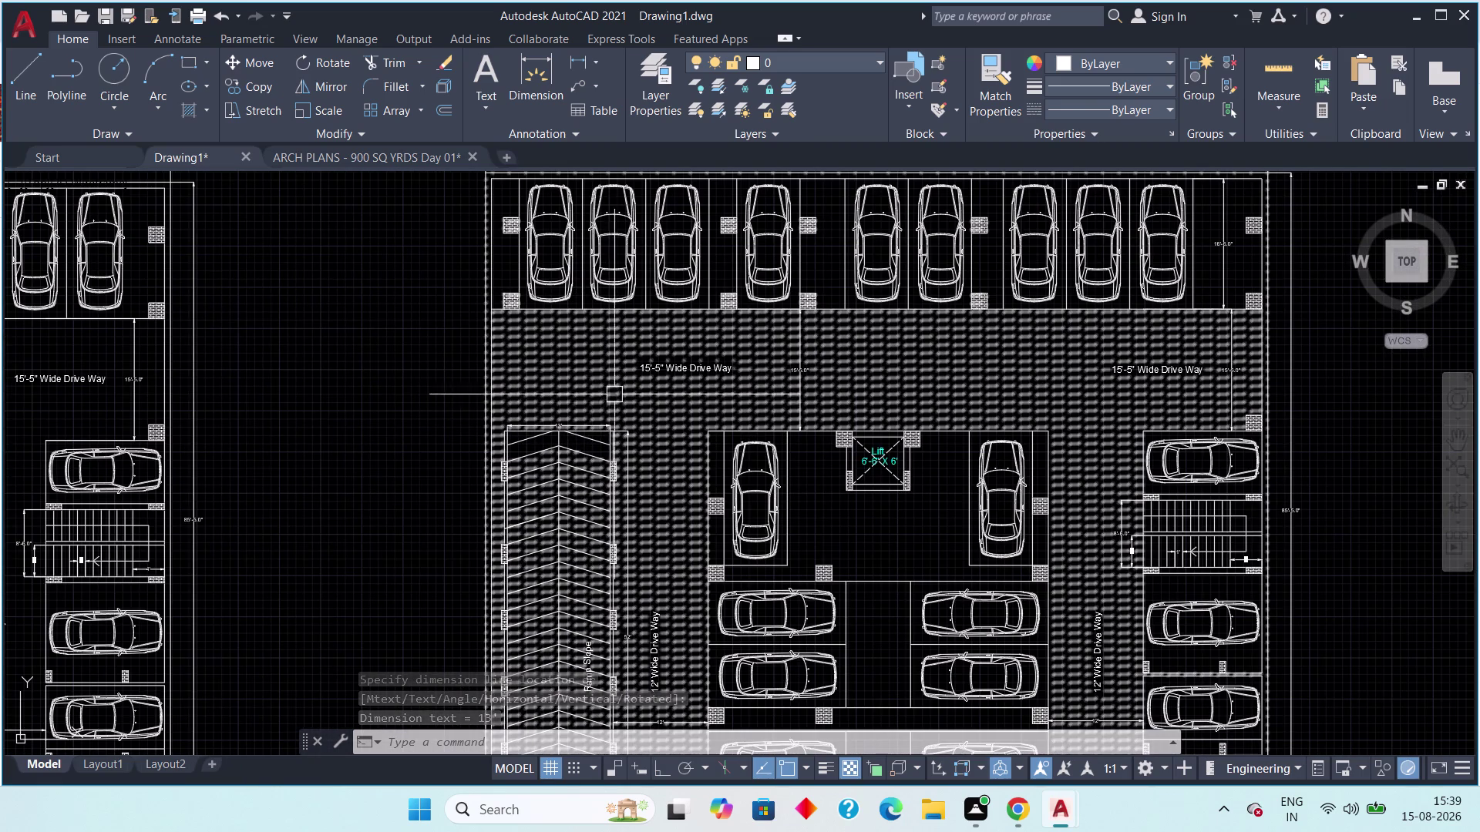
middle_drag(702, 384, 526, 400)
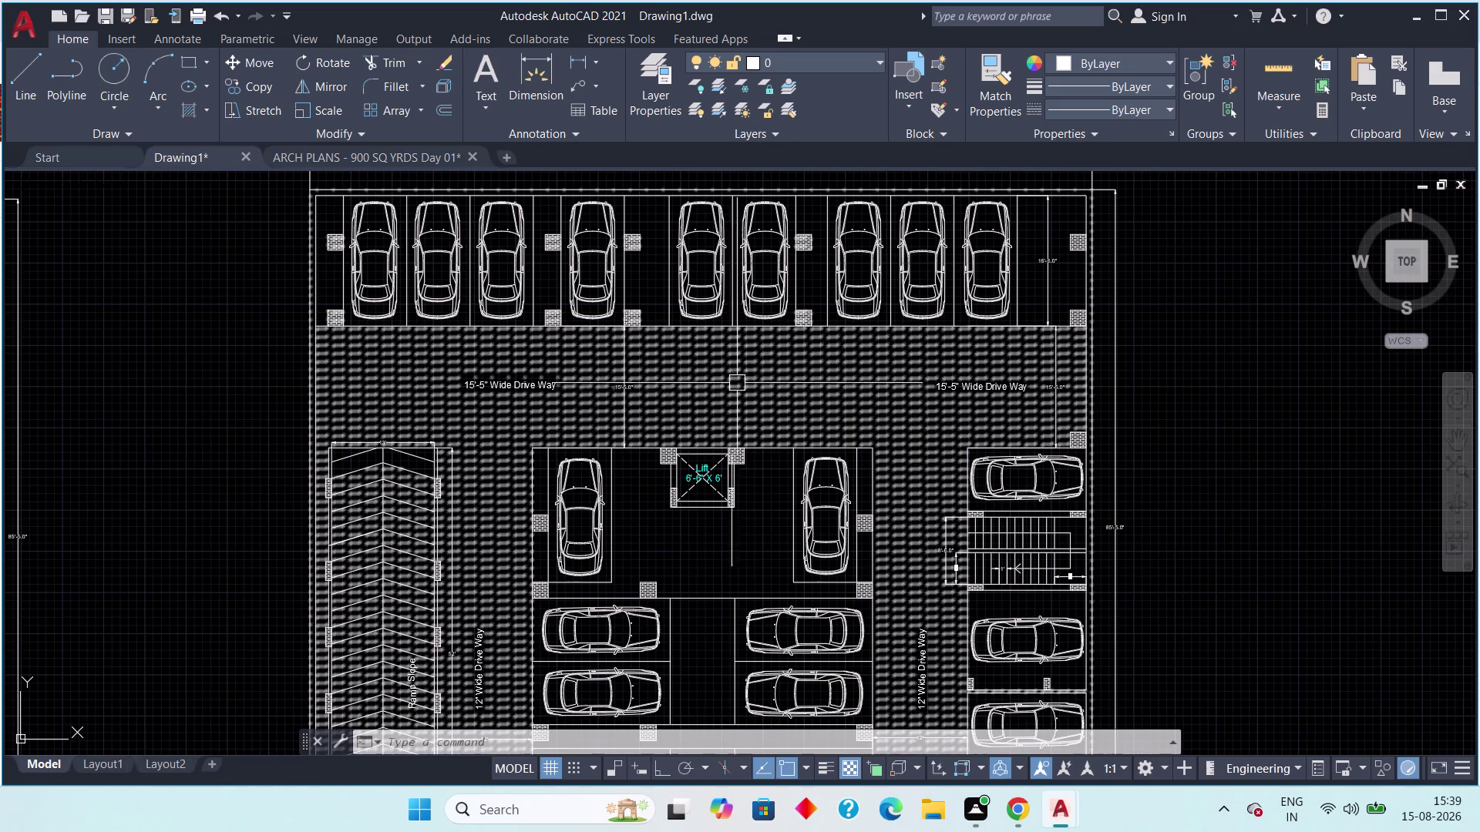
middle_drag(717, 376, 609, 319)
scroll(down, 3)
scroll(up, 3)
middle_drag(626, 374, 628, 328)
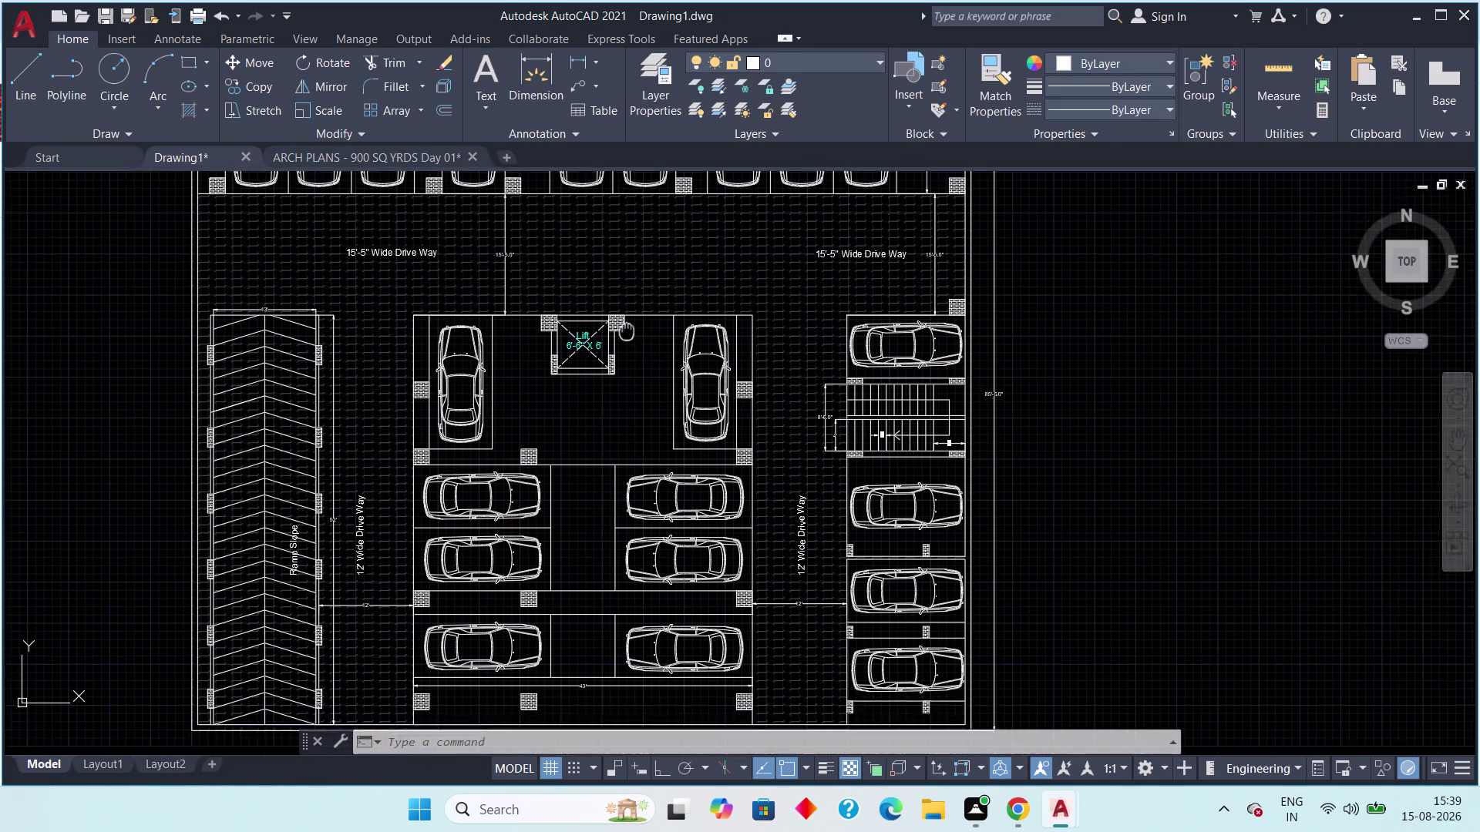
middle_drag(627, 328, 640, 246)
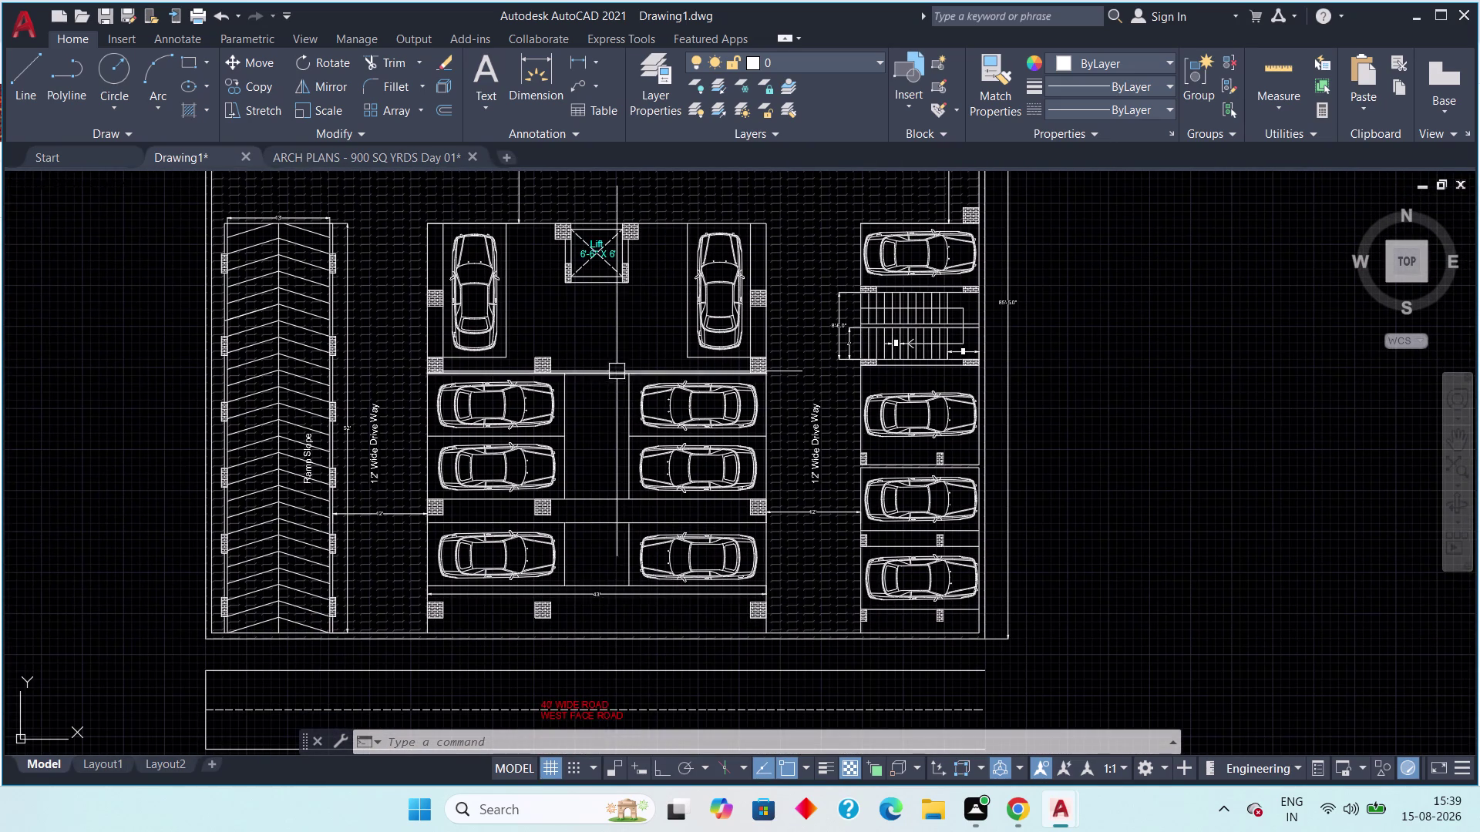
middle_drag(617, 372, 616, 440)
scroll(up, 3)
scroll(down, 3)
middle_drag(587, 390, 592, 423)
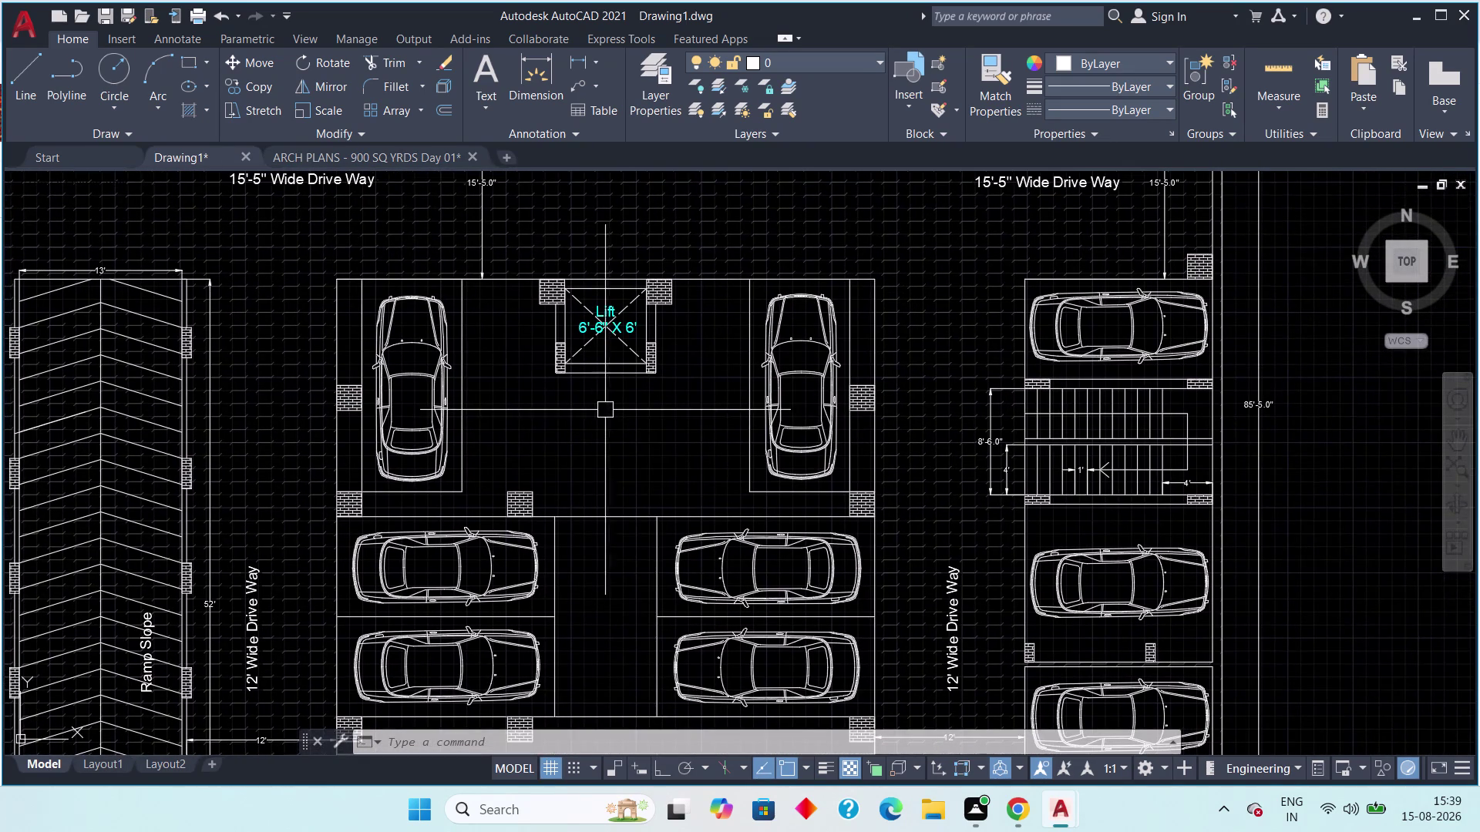
scroll(down, 3)
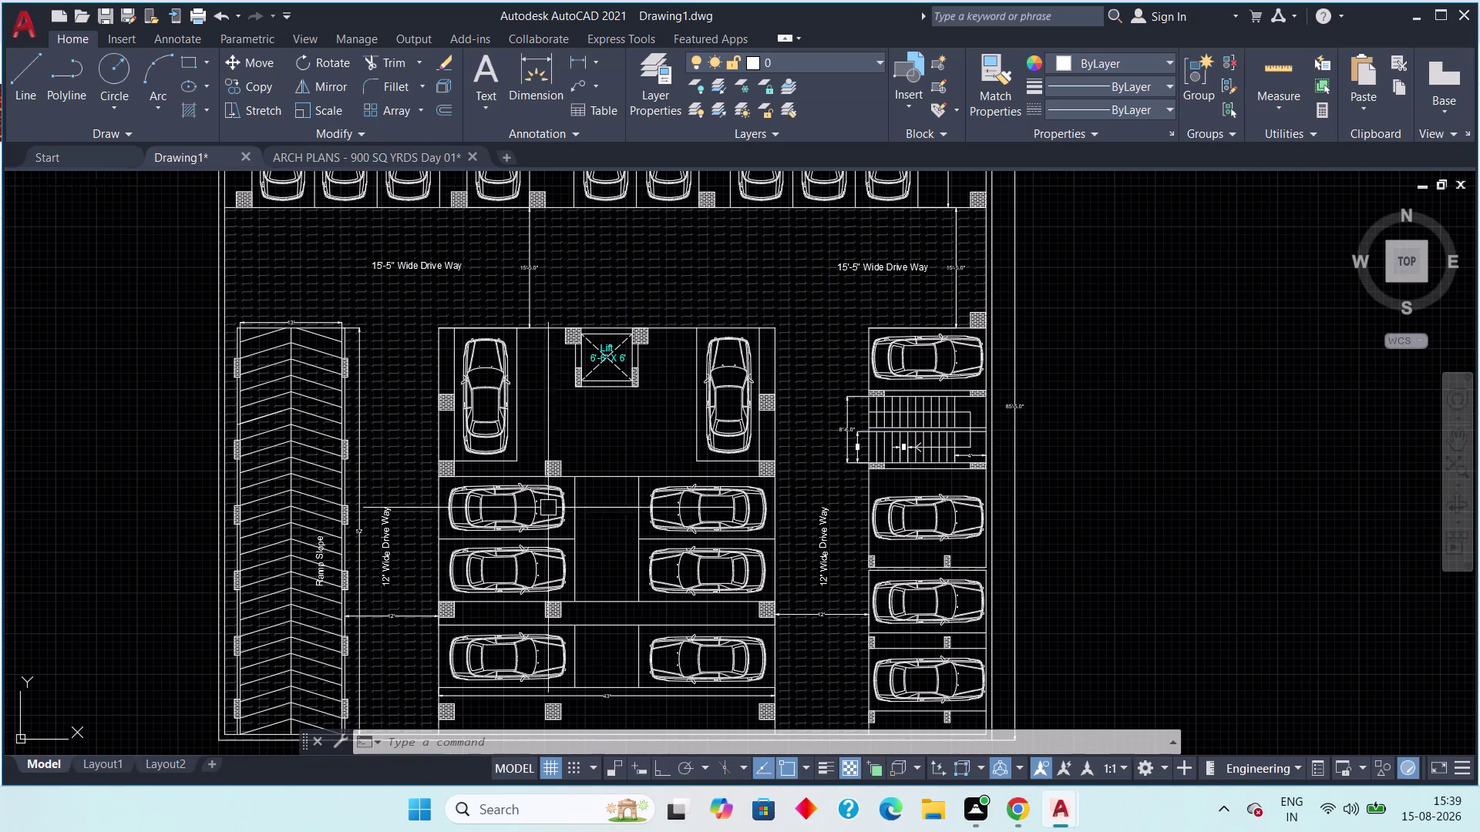
middle_drag(644, 358, 611, 448)
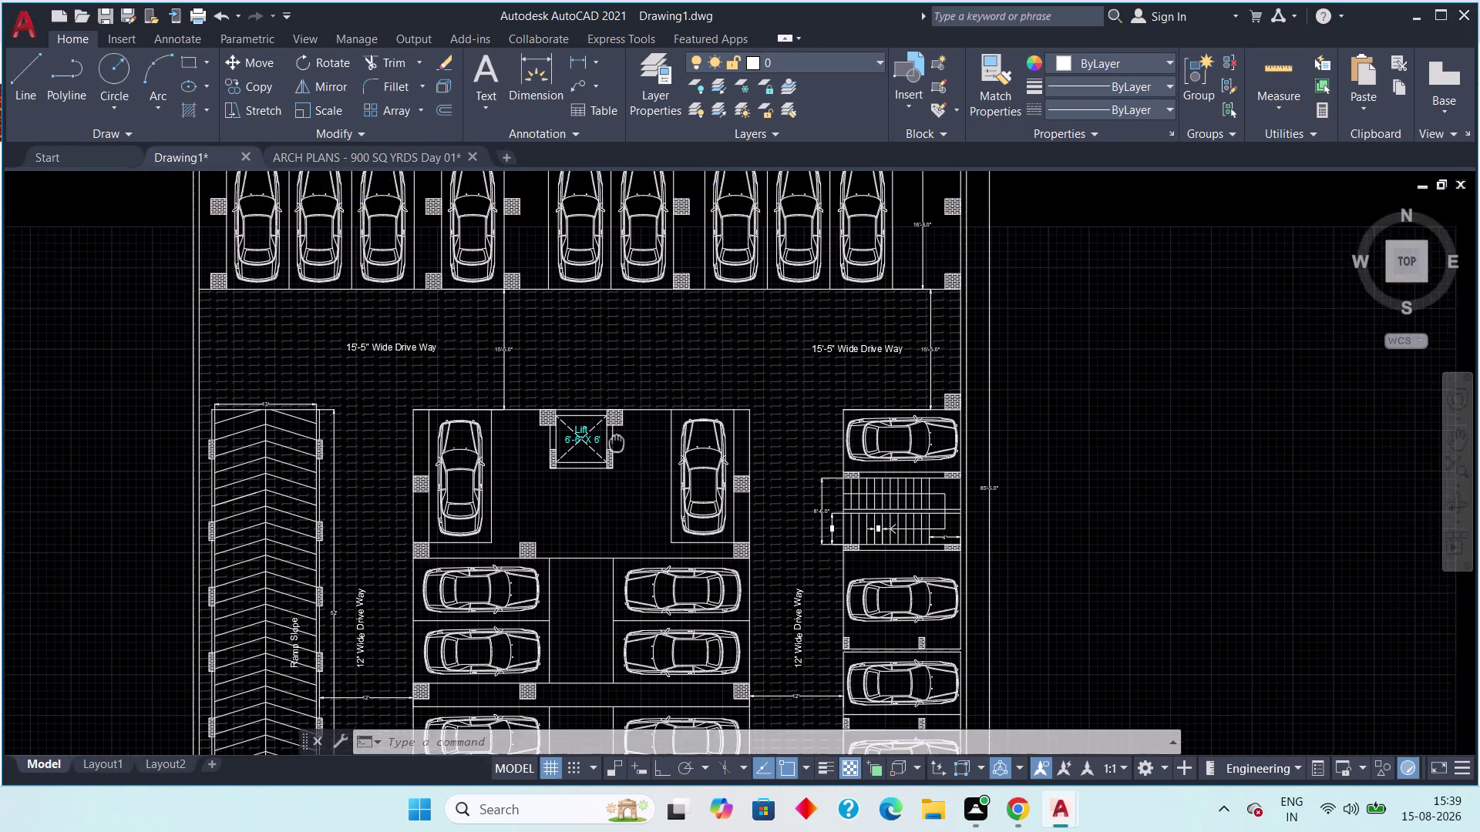
middle_drag(611, 447, 601, 454)
scroll(up, 3)
middle_drag(596, 460, 591, 512)
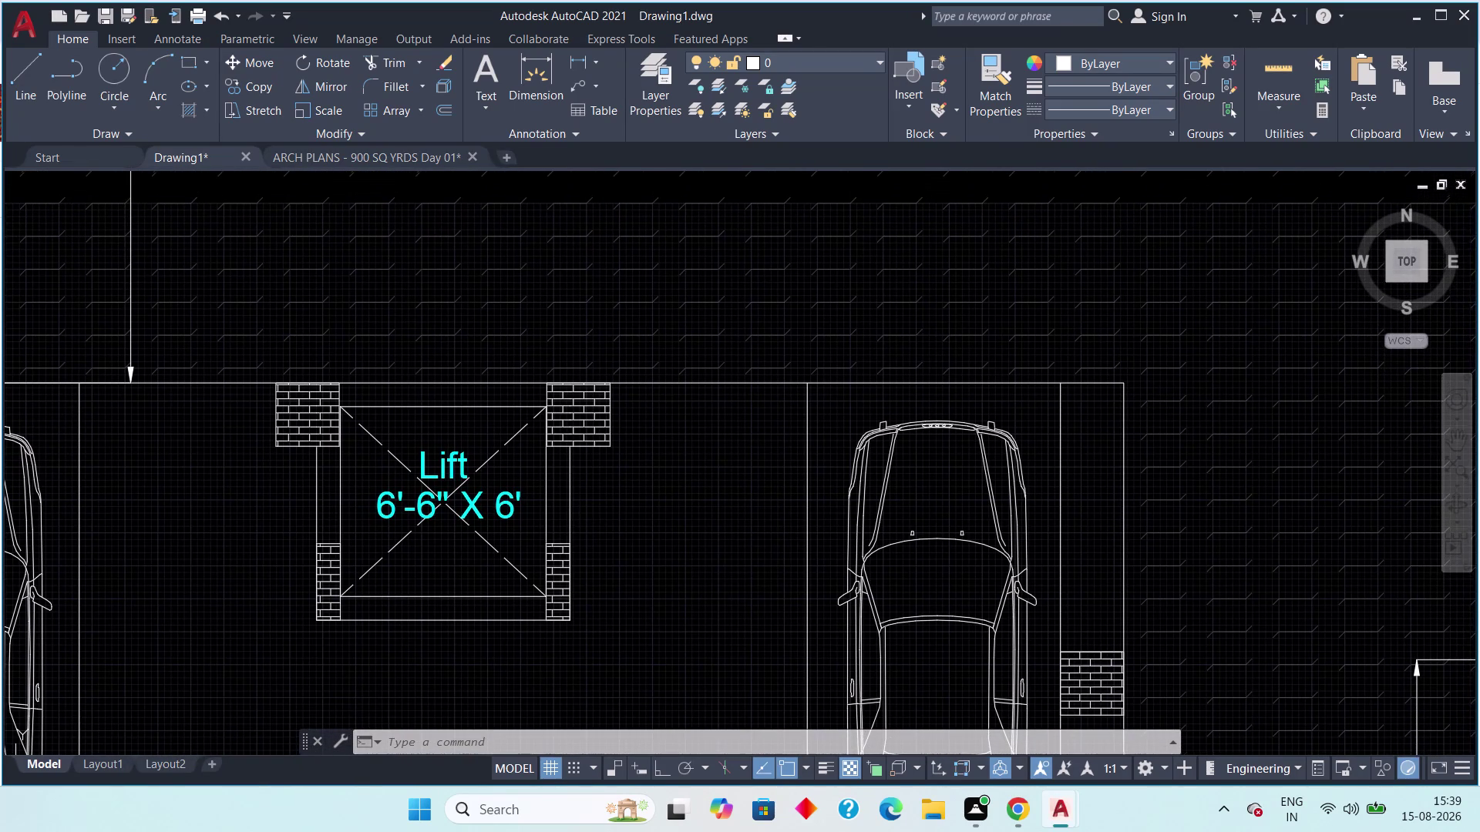
middle_drag(591, 513, 588, 524)
Dimension the lift's right wall thickness as 9.0", then zoom back out to the whole plan.
scroll(down, 3)
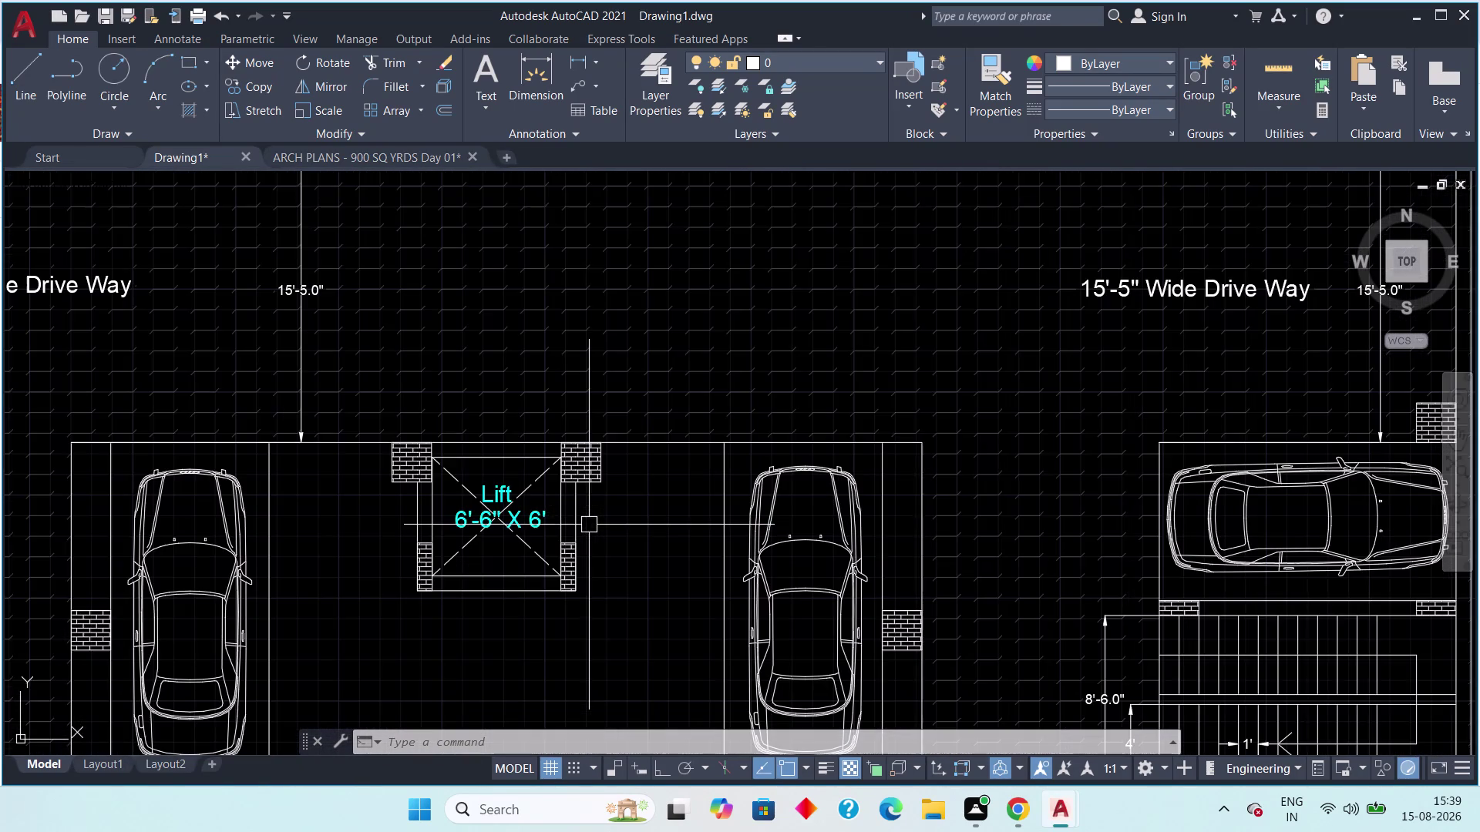
scroll(down, 3)
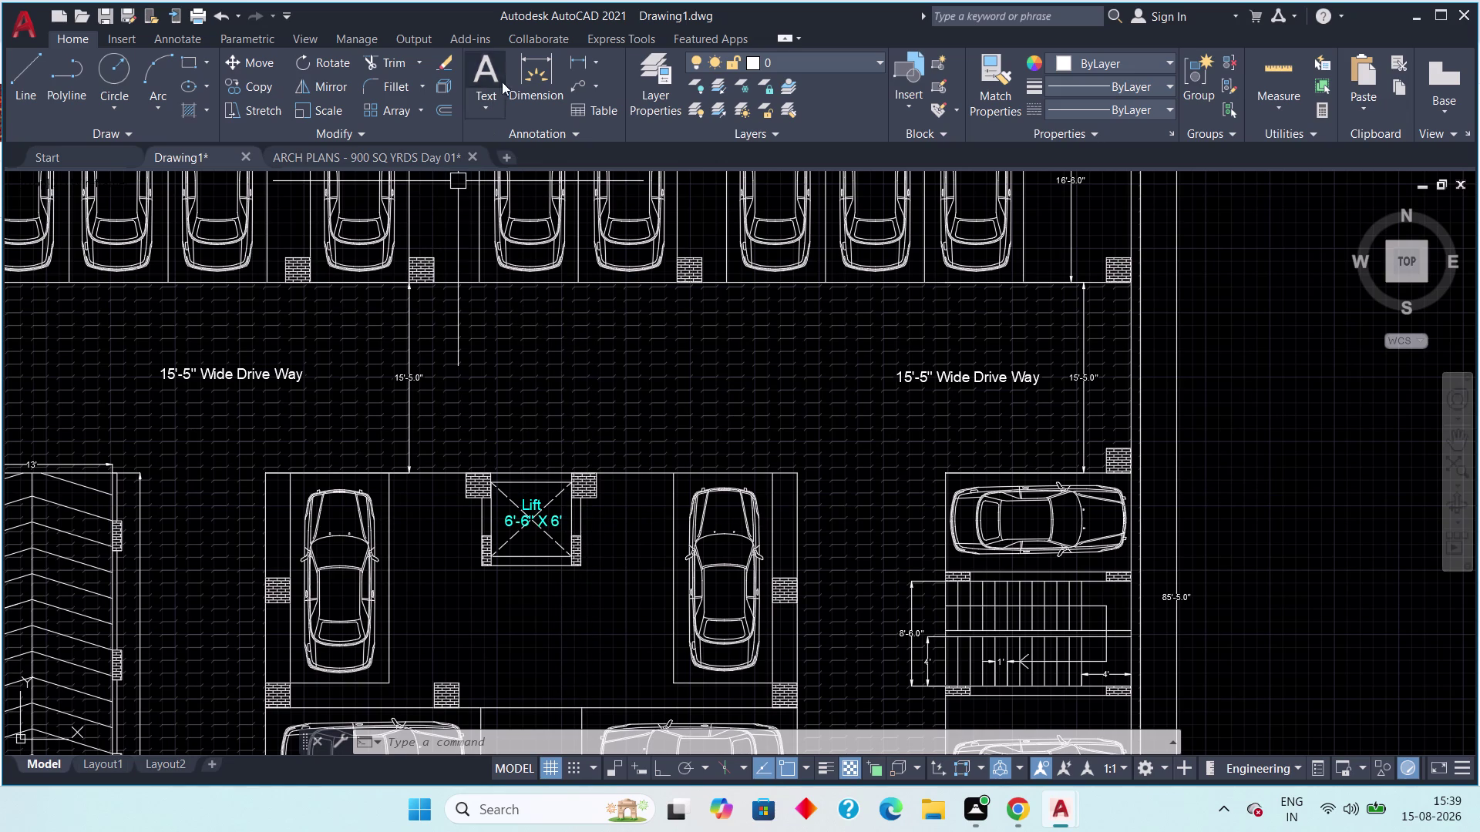
click(579, 66)
scroll(up, 3)
middle_drag(577, 535, 569, 691)
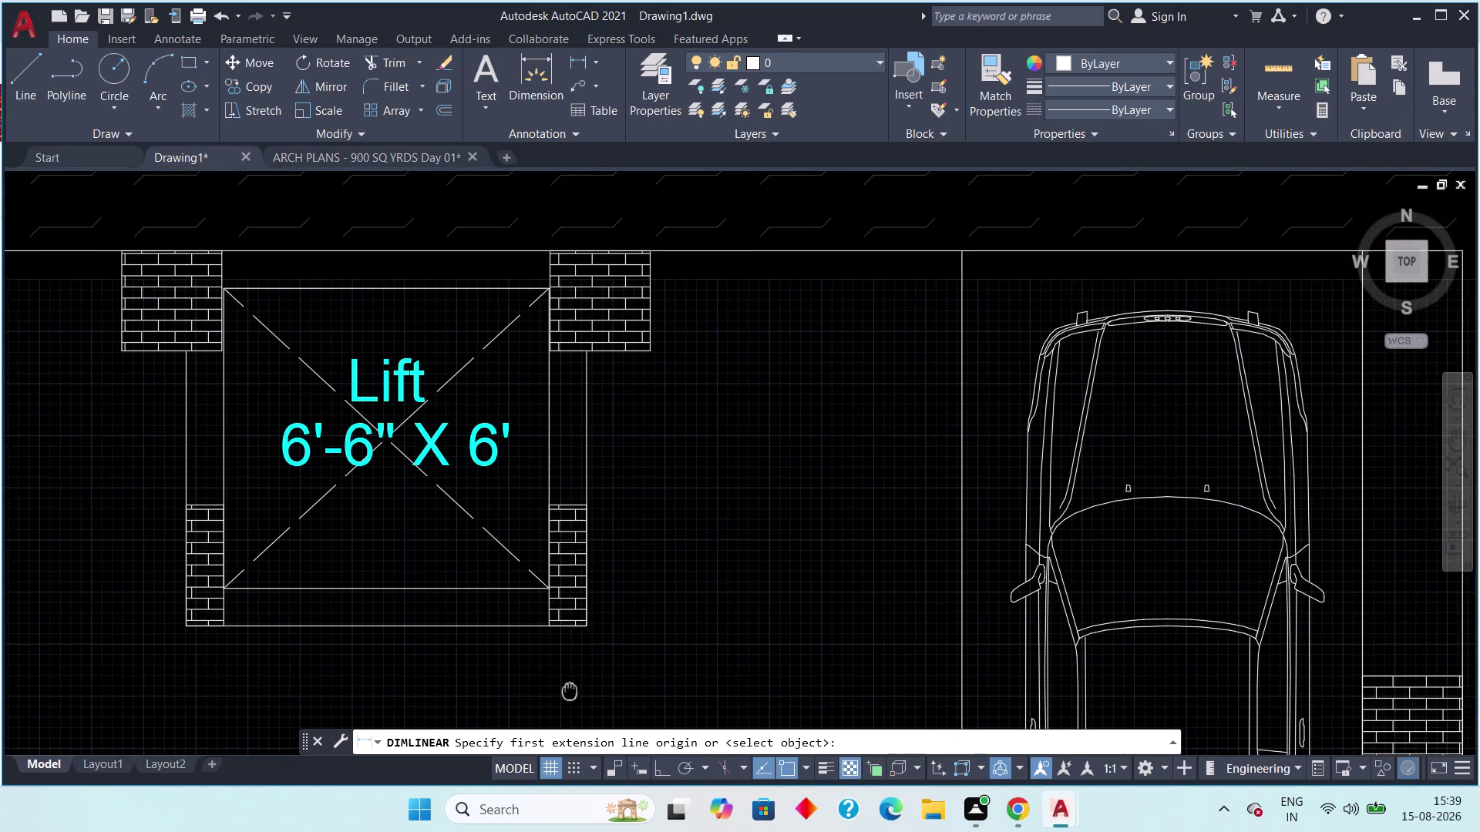
click(549, 511)
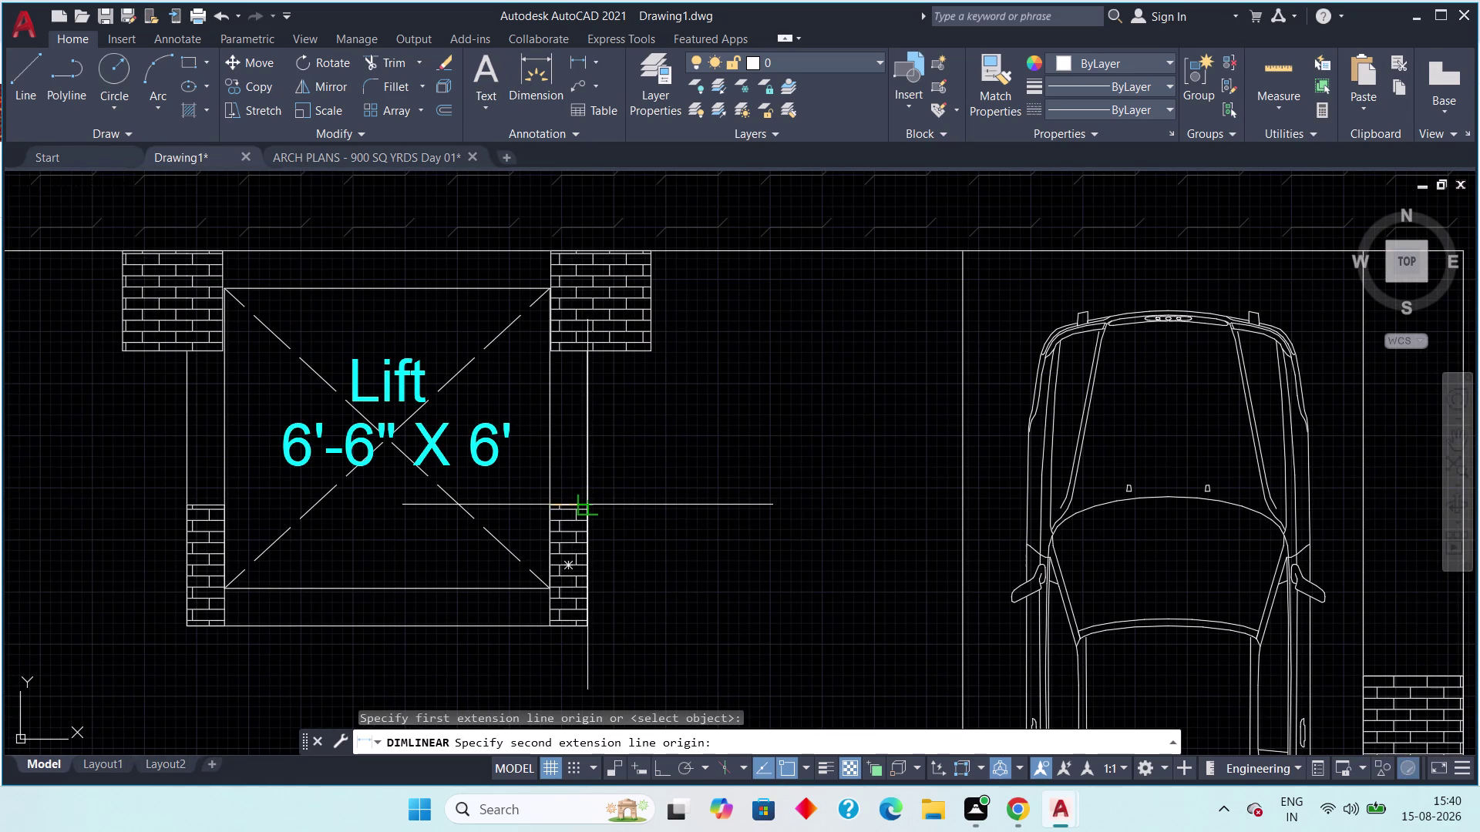
click(589, 511)
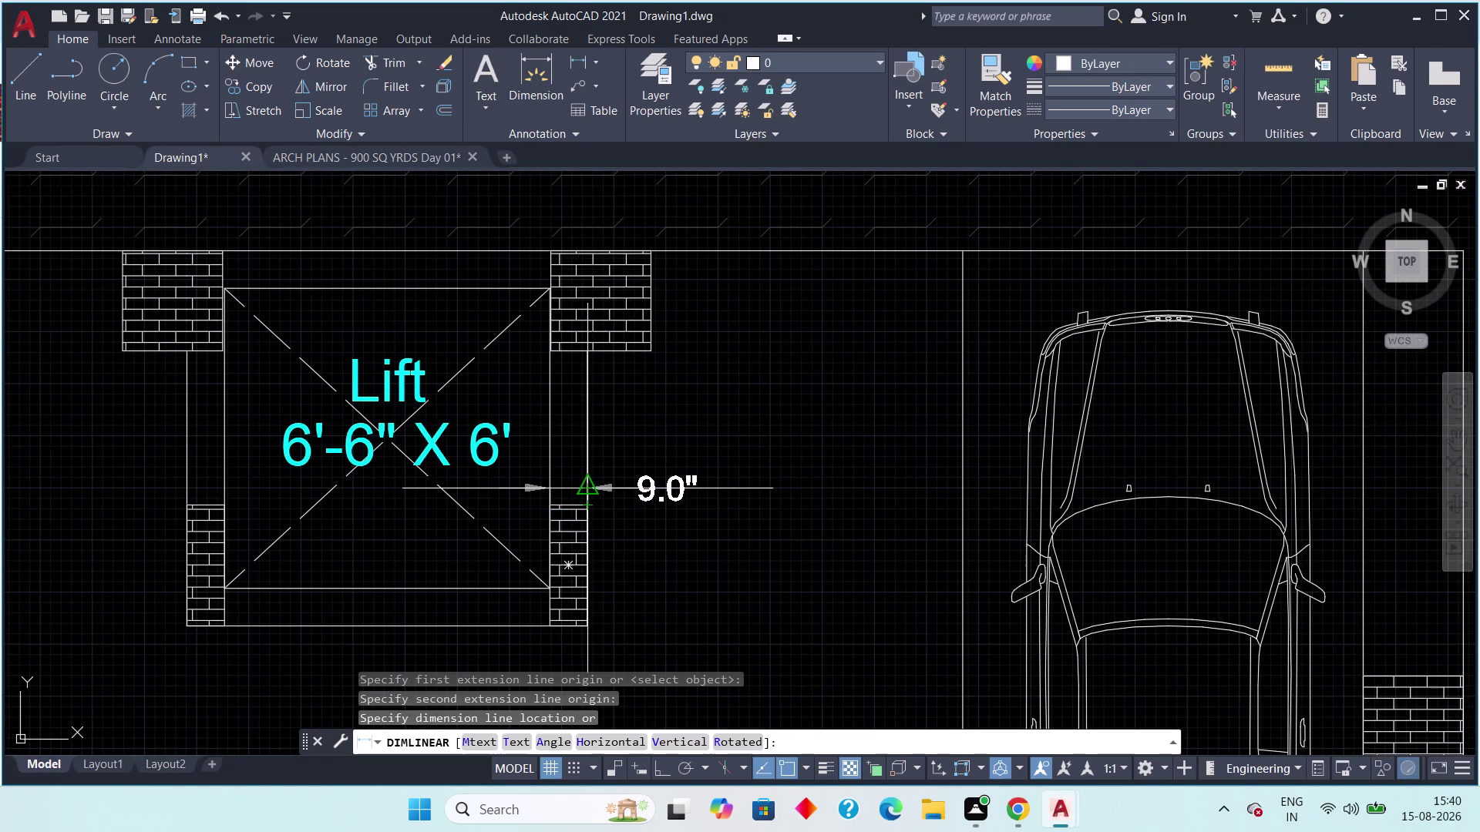
click(586, 484)
scroll(down, 3)
middle_drag(590, 600, 595, 583)
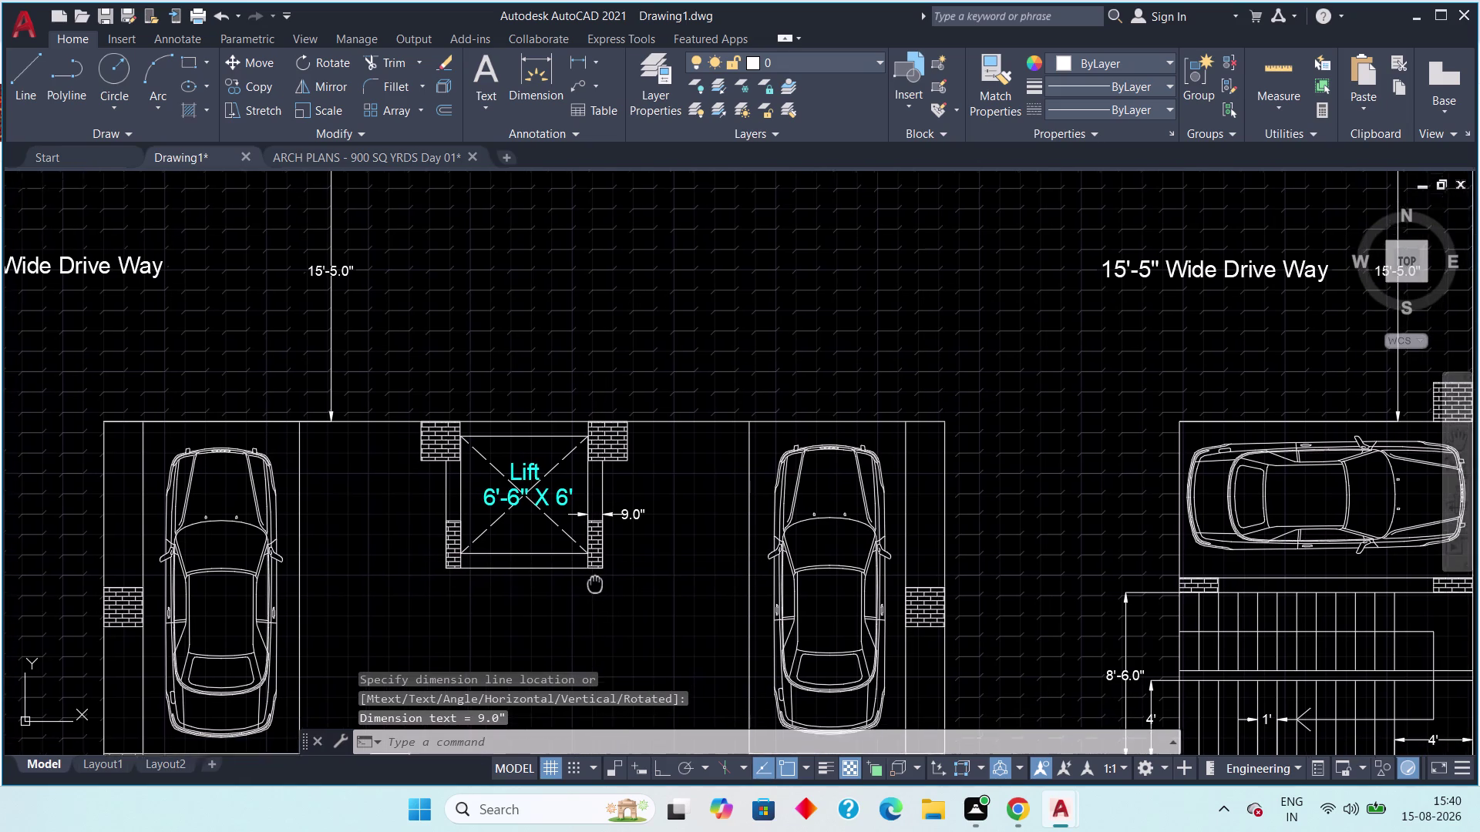
middle_drag(595, 583, 655, 571)
scroll(down, 3)
scroll(down, 3)
middle_drag(732, 587, 886, 582)
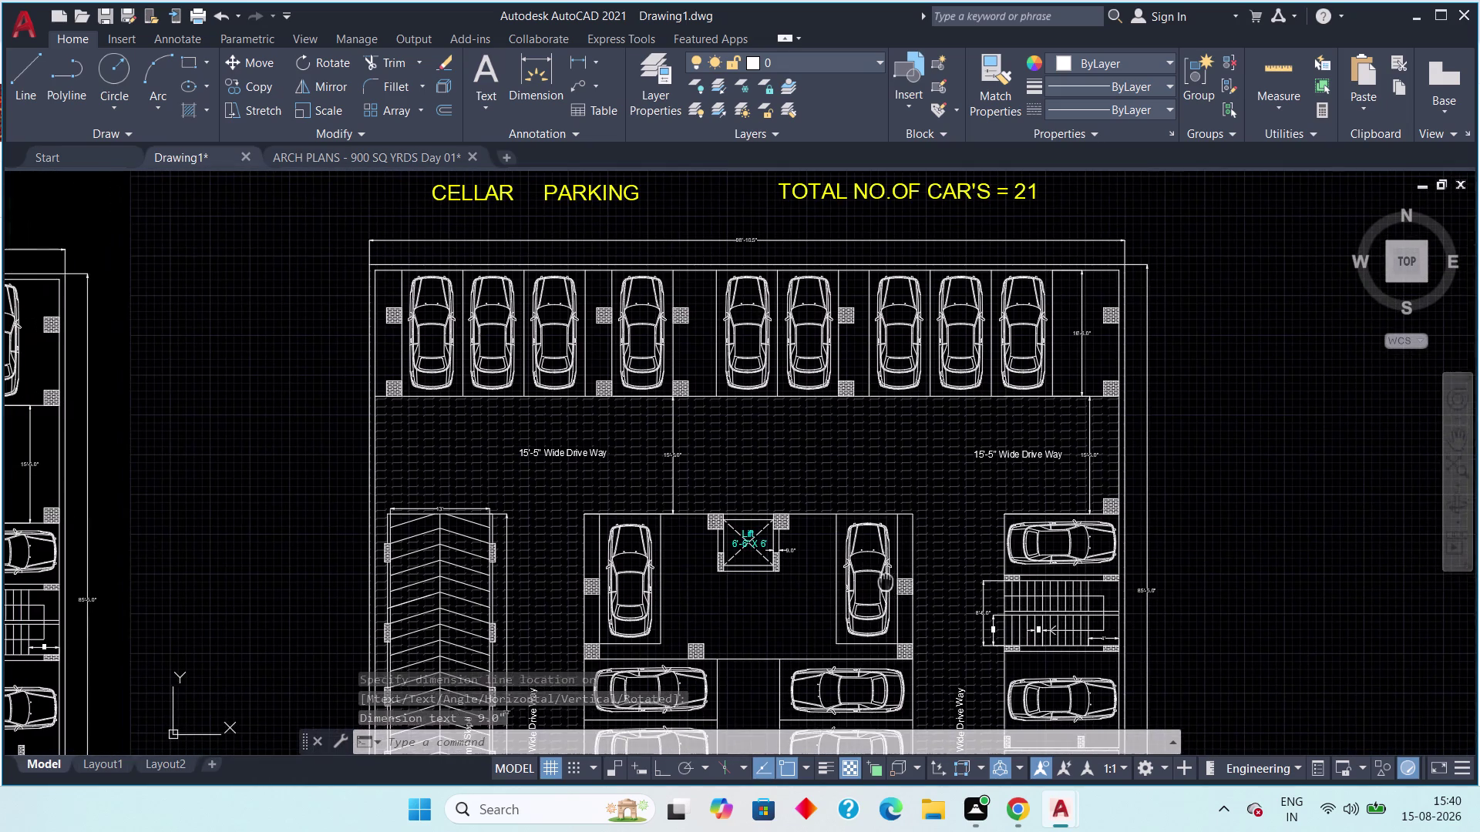
middle_drag(886, 583, 885, 580)
middle_drag(416, 646, 632, 567)
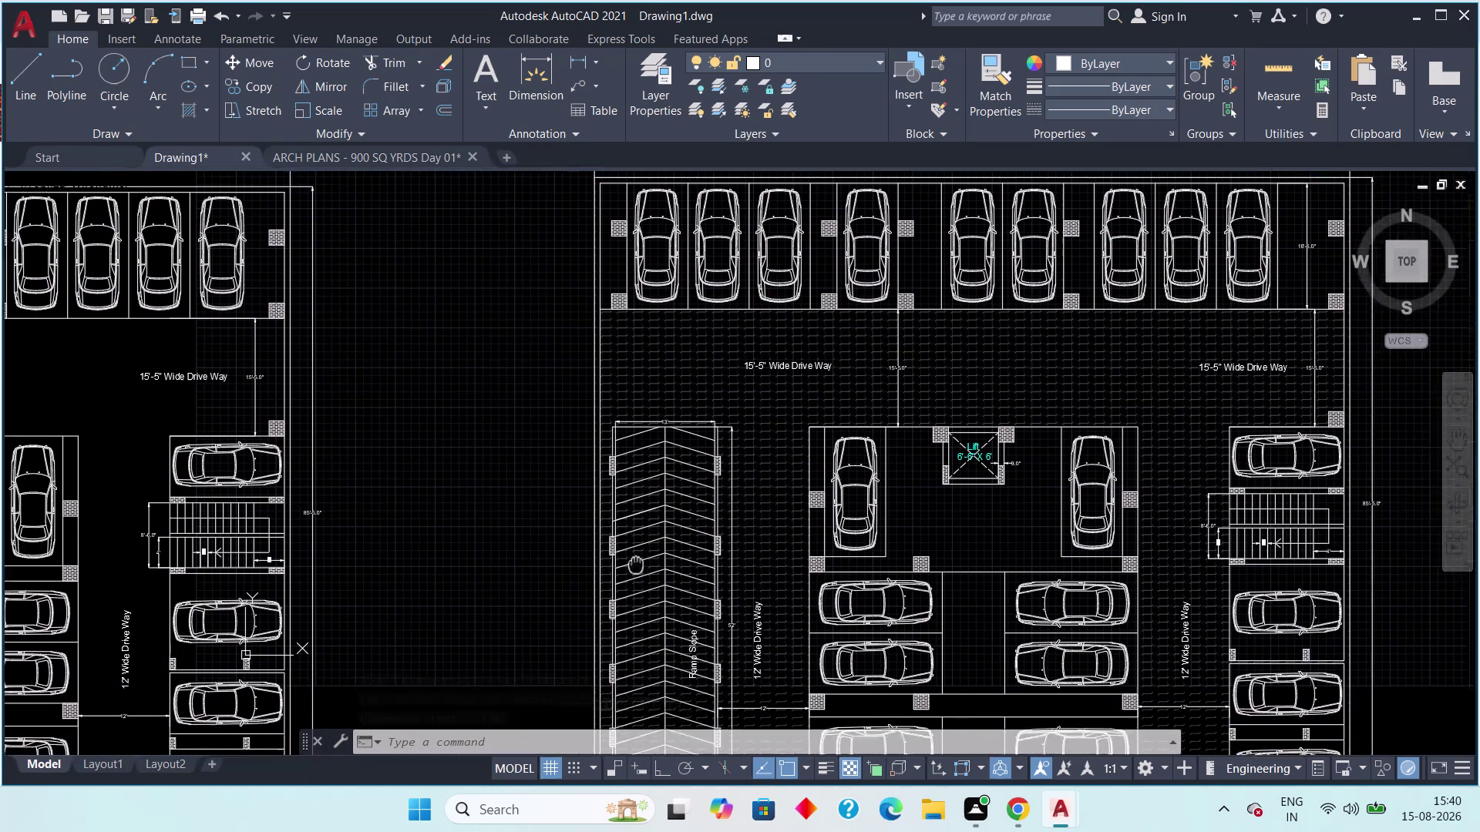
middle_drag(631, 567, 452, 645)
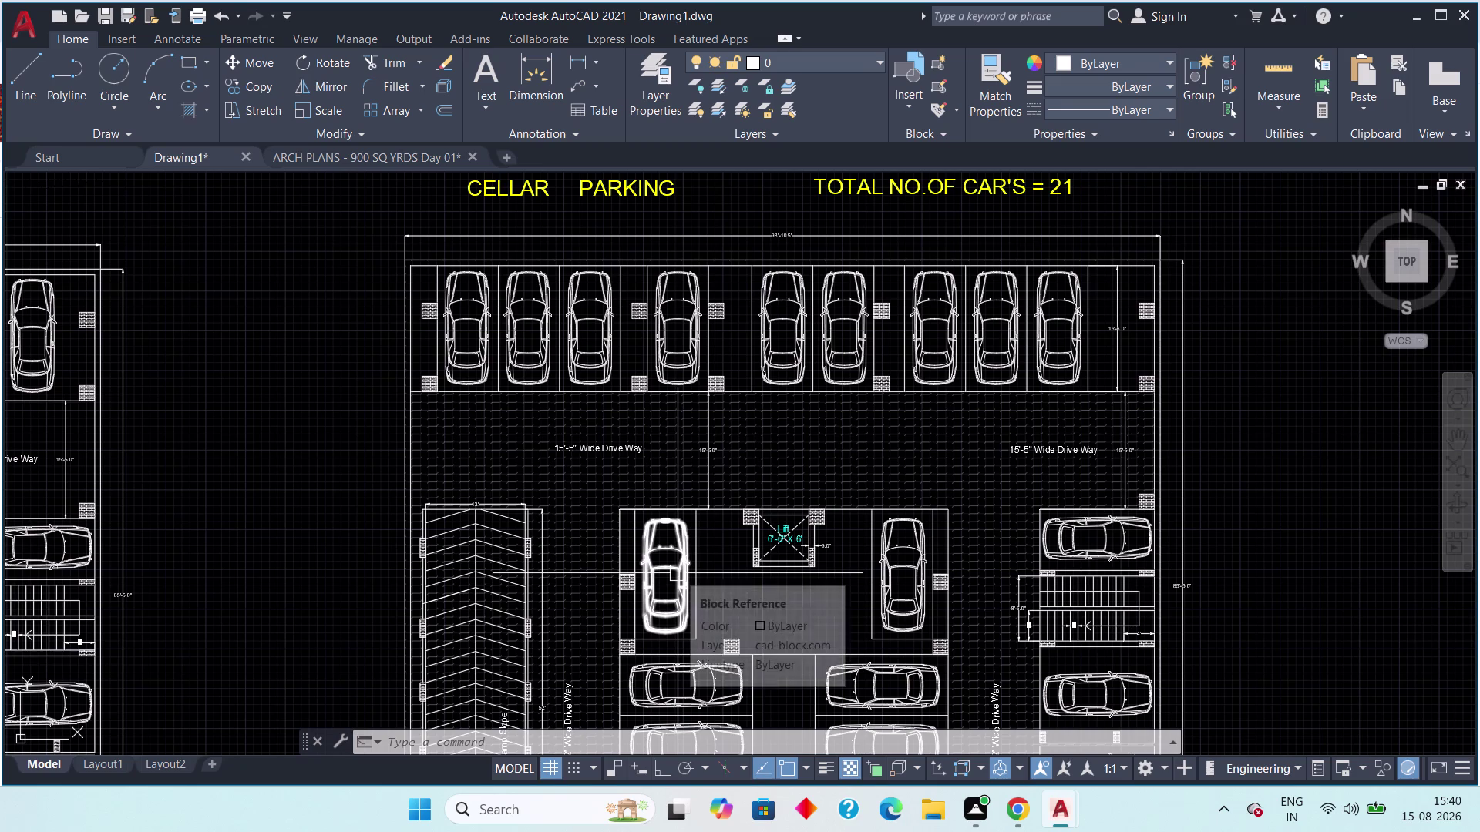
scroll(down, 3)
middle_drag(733, 522, 646, 570)
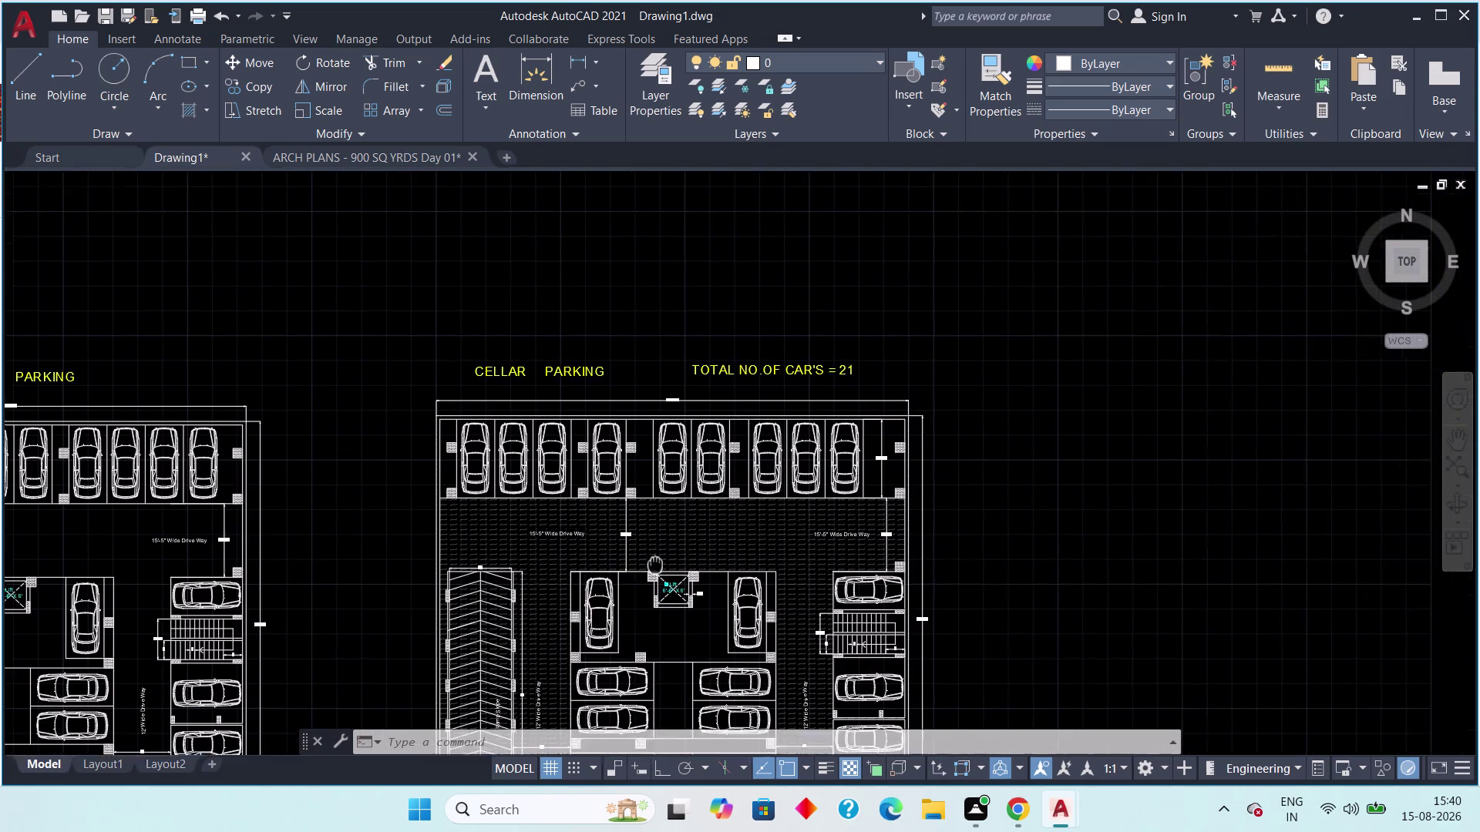
middle_drag(646, 570, 643, 572)
scroll(up, 3)
middle_drag(647, 566, 668, 459)
scroll(down, 3)
middle_drag(717, 529, 655, 391)
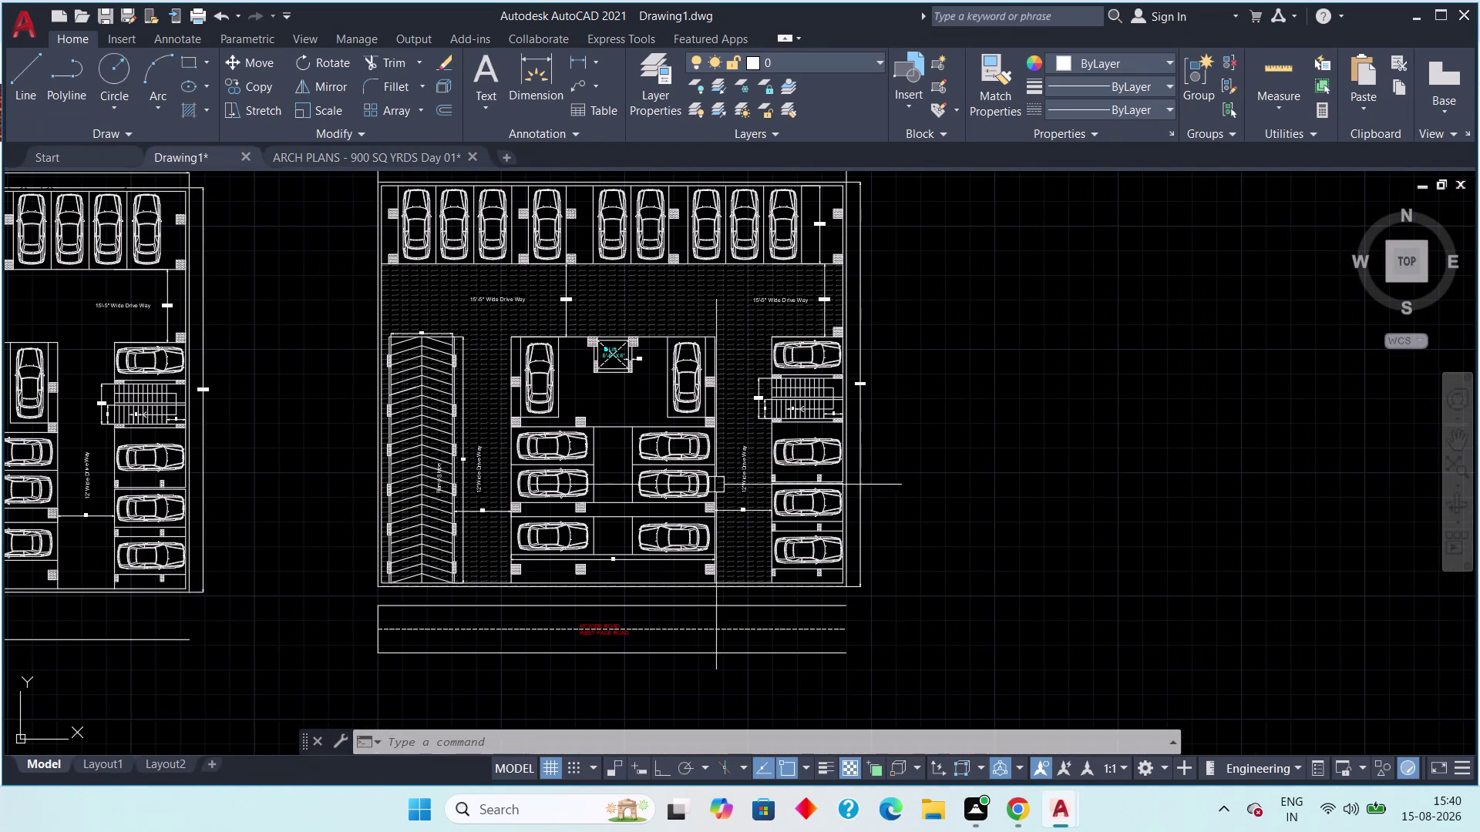
scroll(down, 3)
middle_drag(751, 536, 690, 498)
middle_drag(768, 531, 719, 542)
scroll(up, 3)
scroll(up, 3)
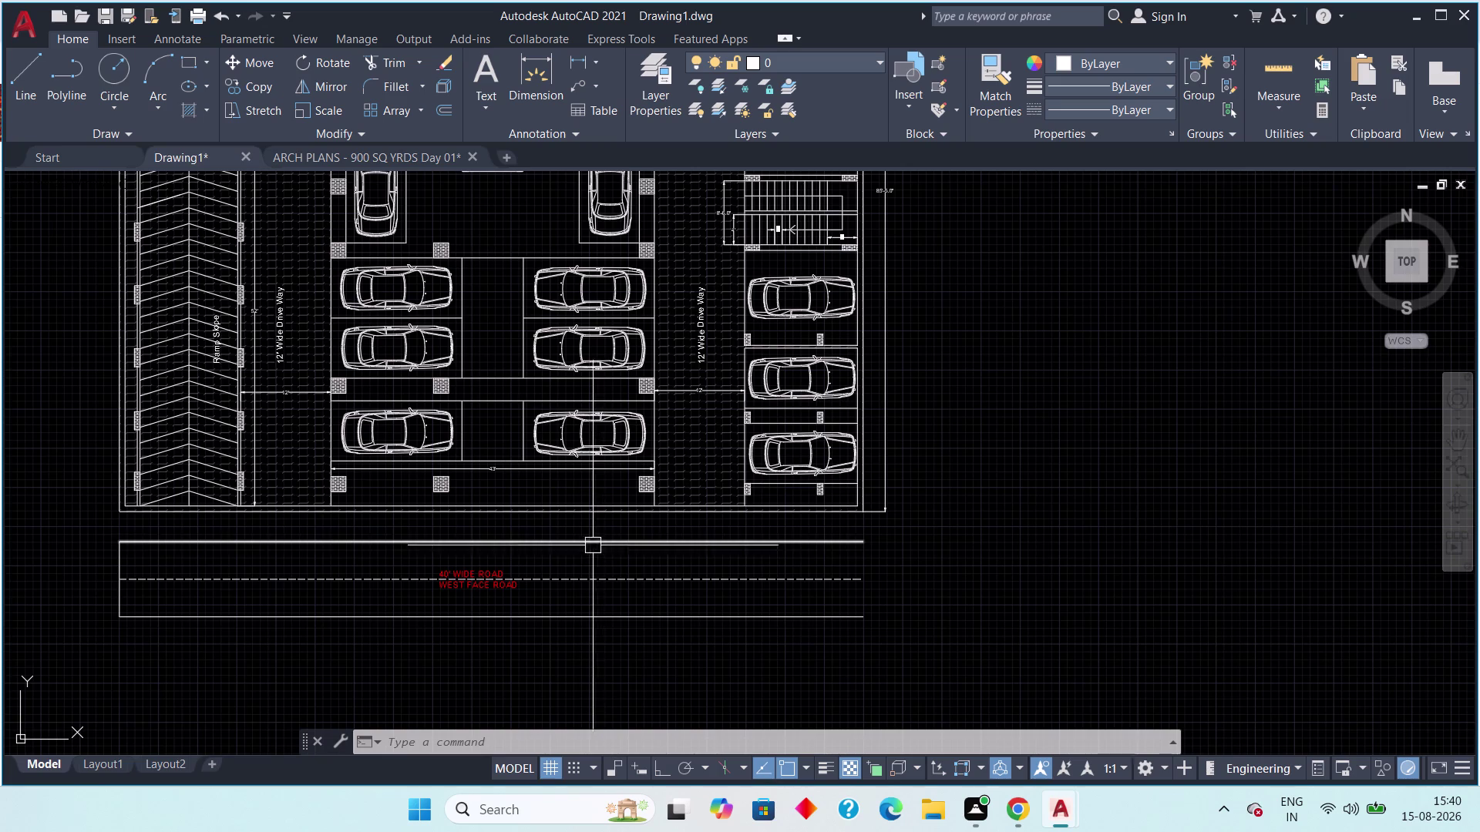
middle_drag(581, 531, 803, 542)
scroll(up, 3)
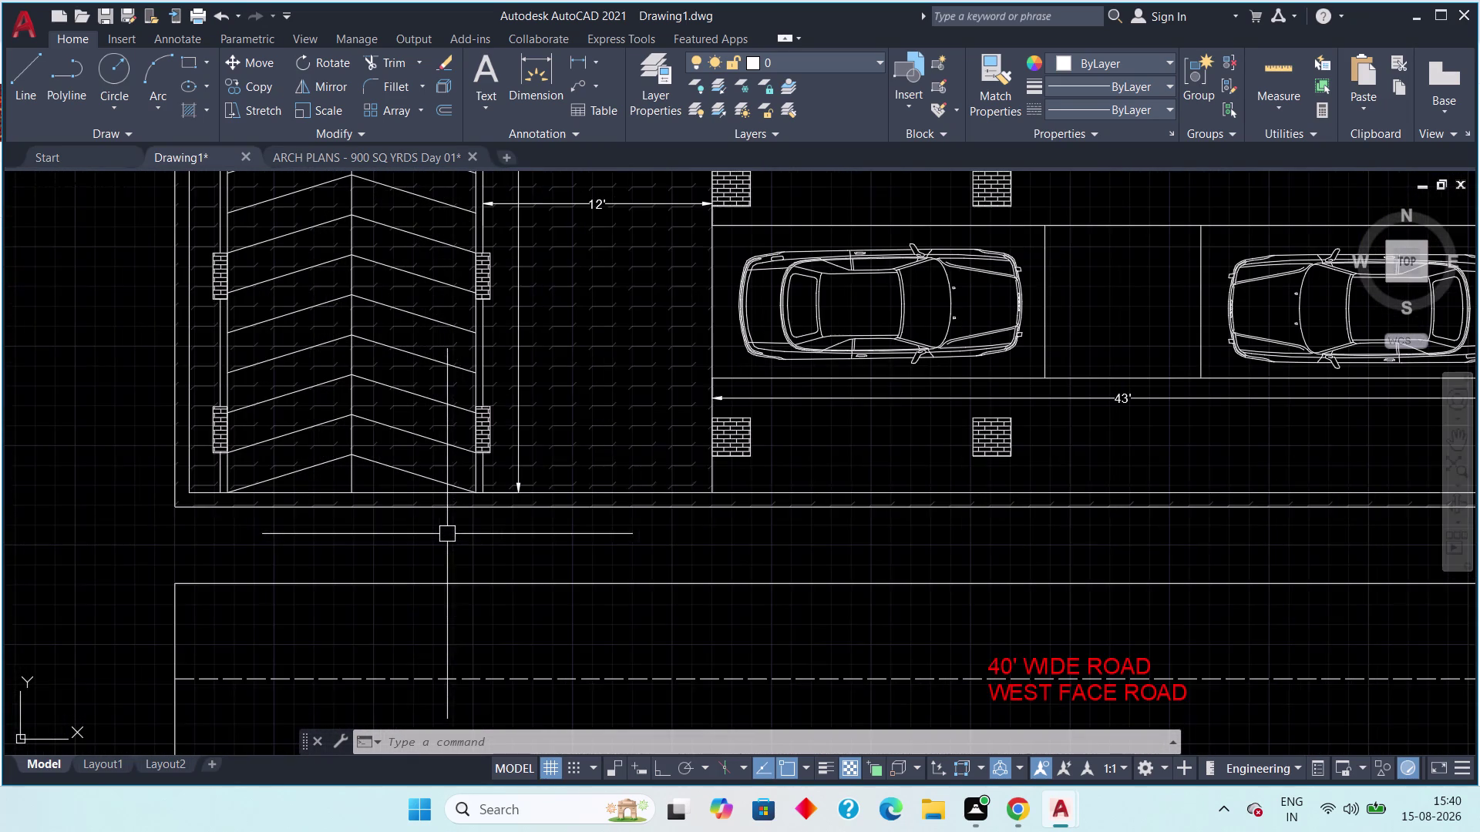
middle_drag(477, 530, 544, 553)
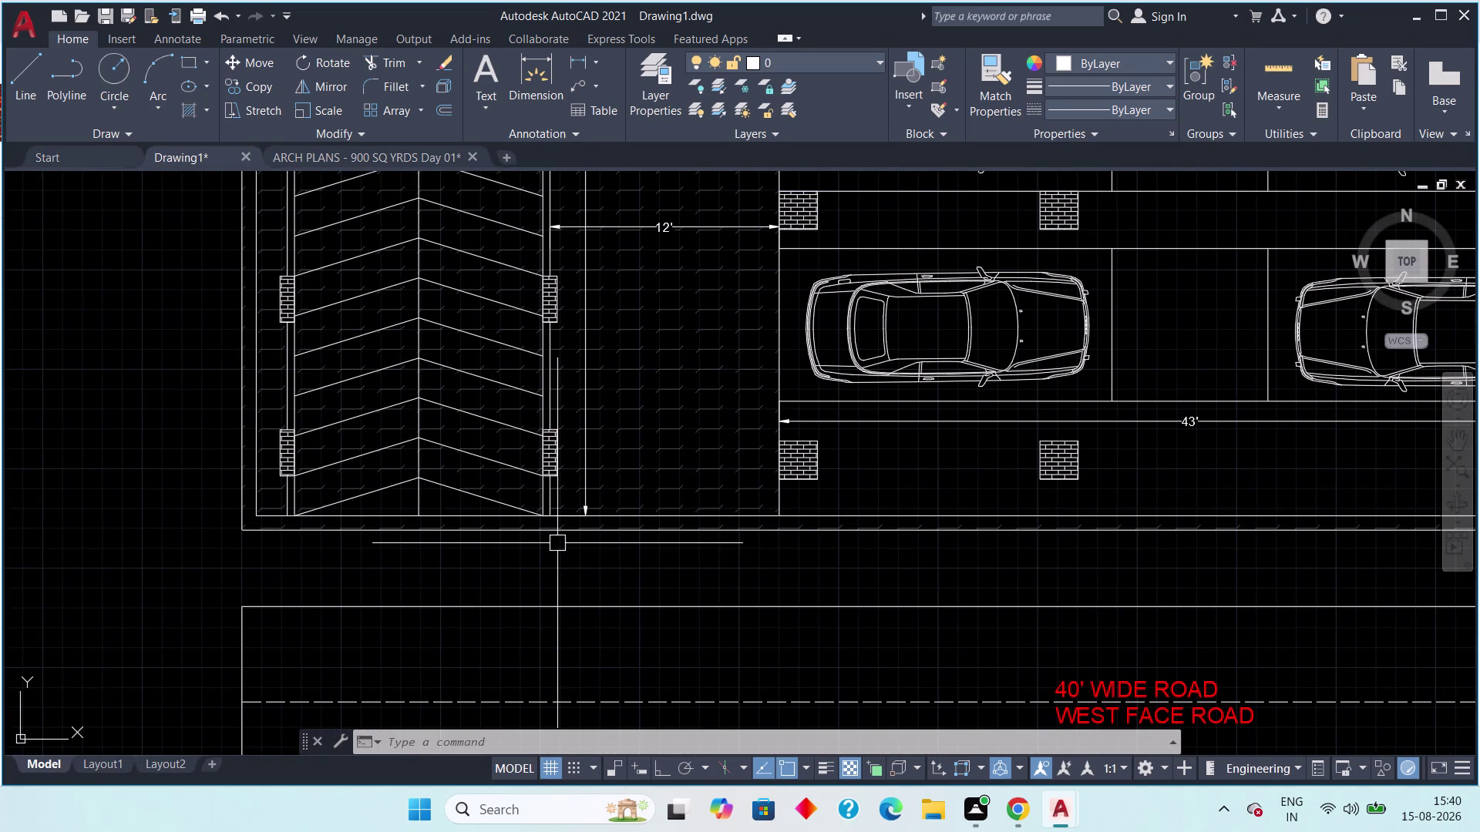
scroll(up, 3)
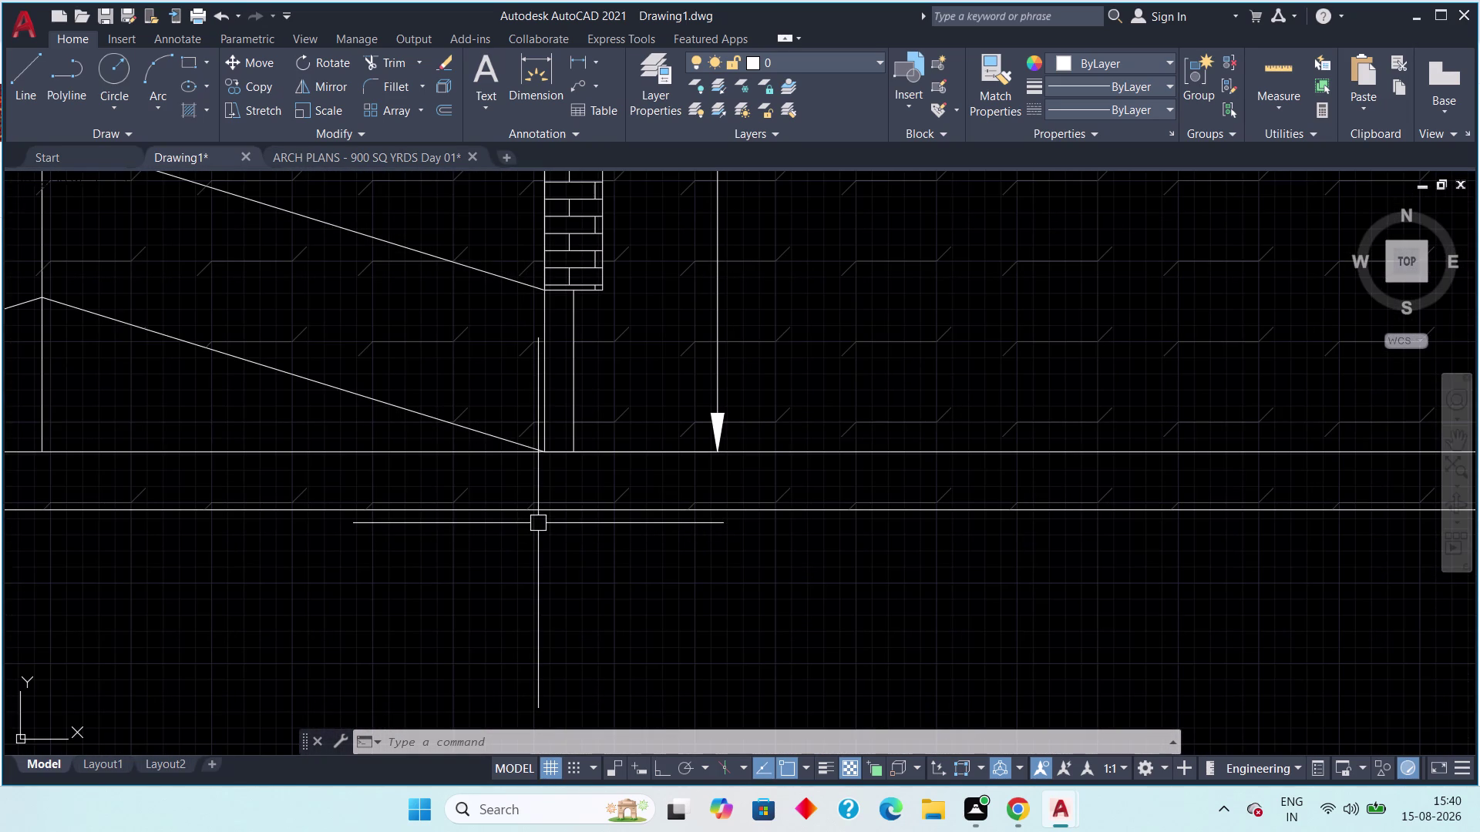
key(t)
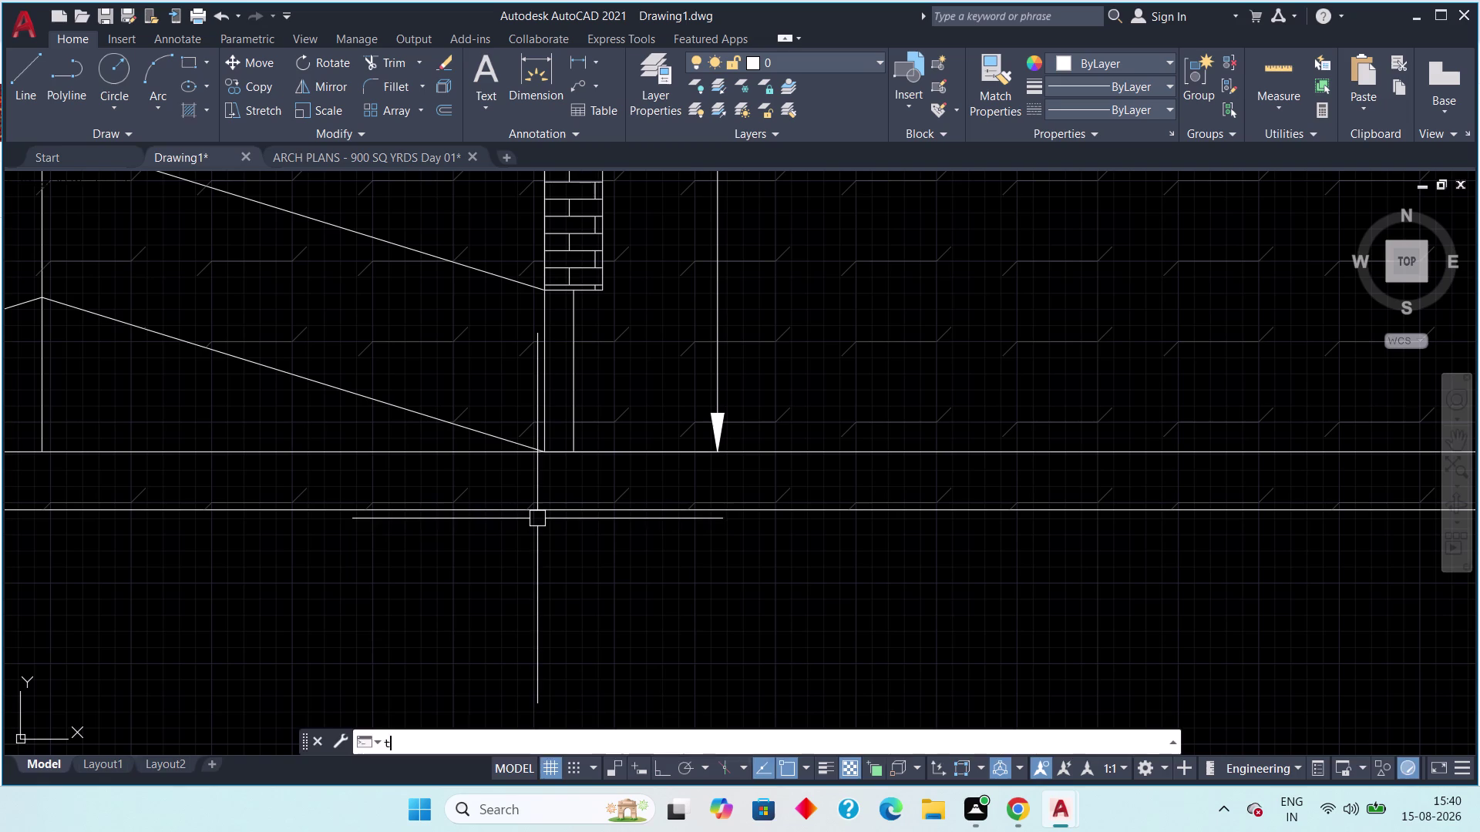
key(r)
key(space)
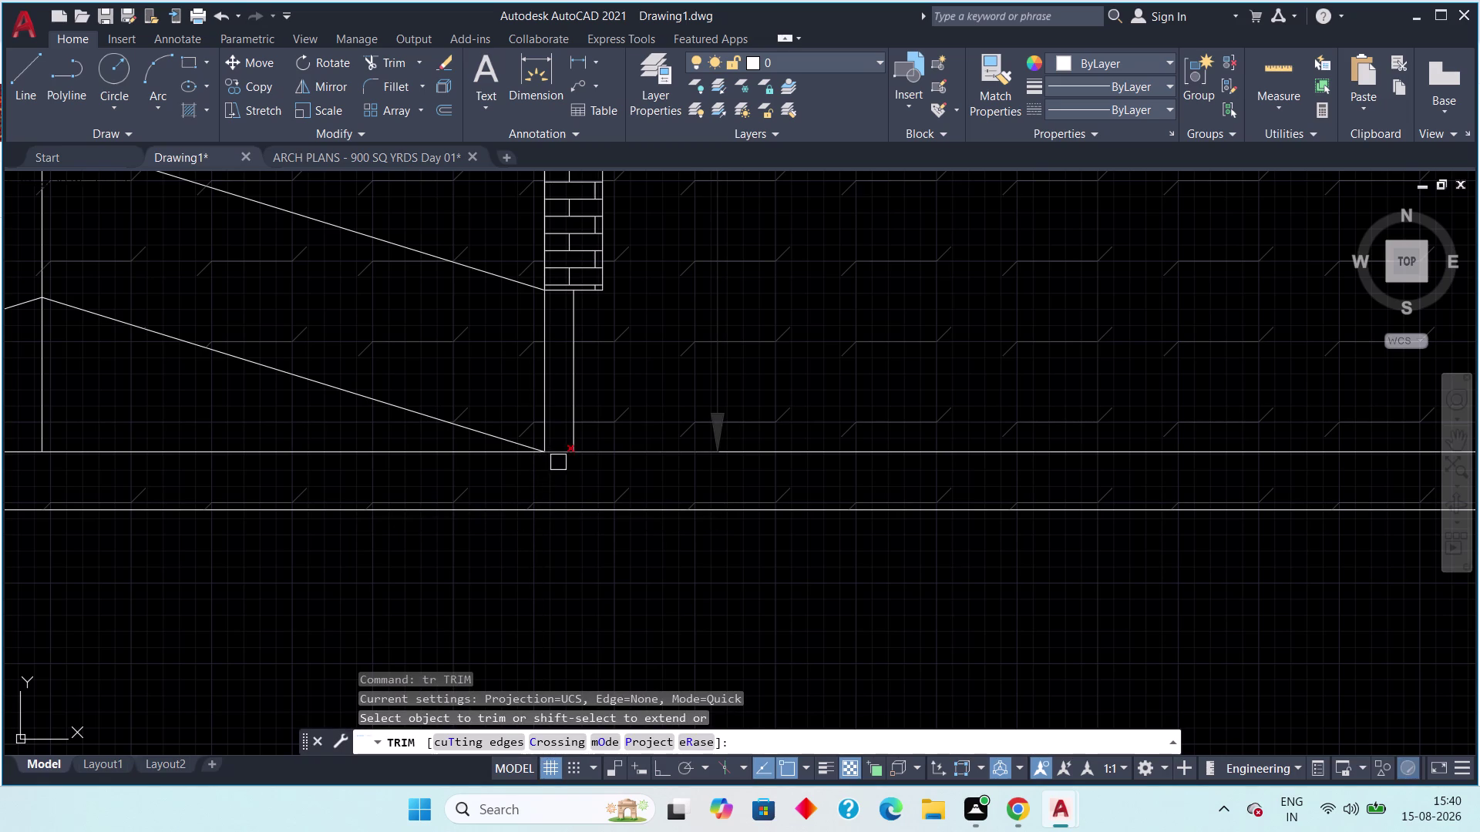
scroll(up, 3)
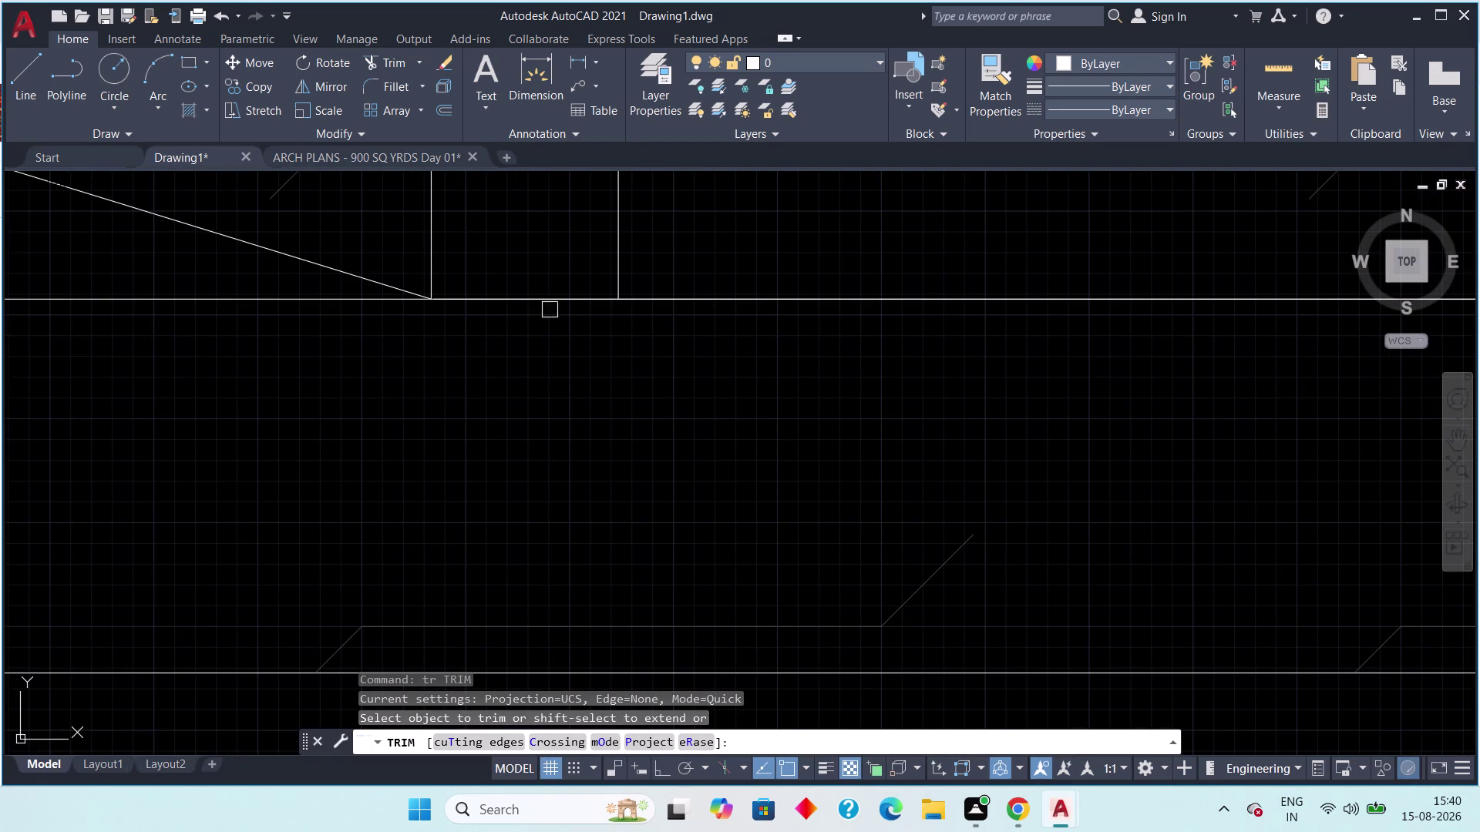
middle_drag(551, 302, 531, 471)
scroll(down, 3)
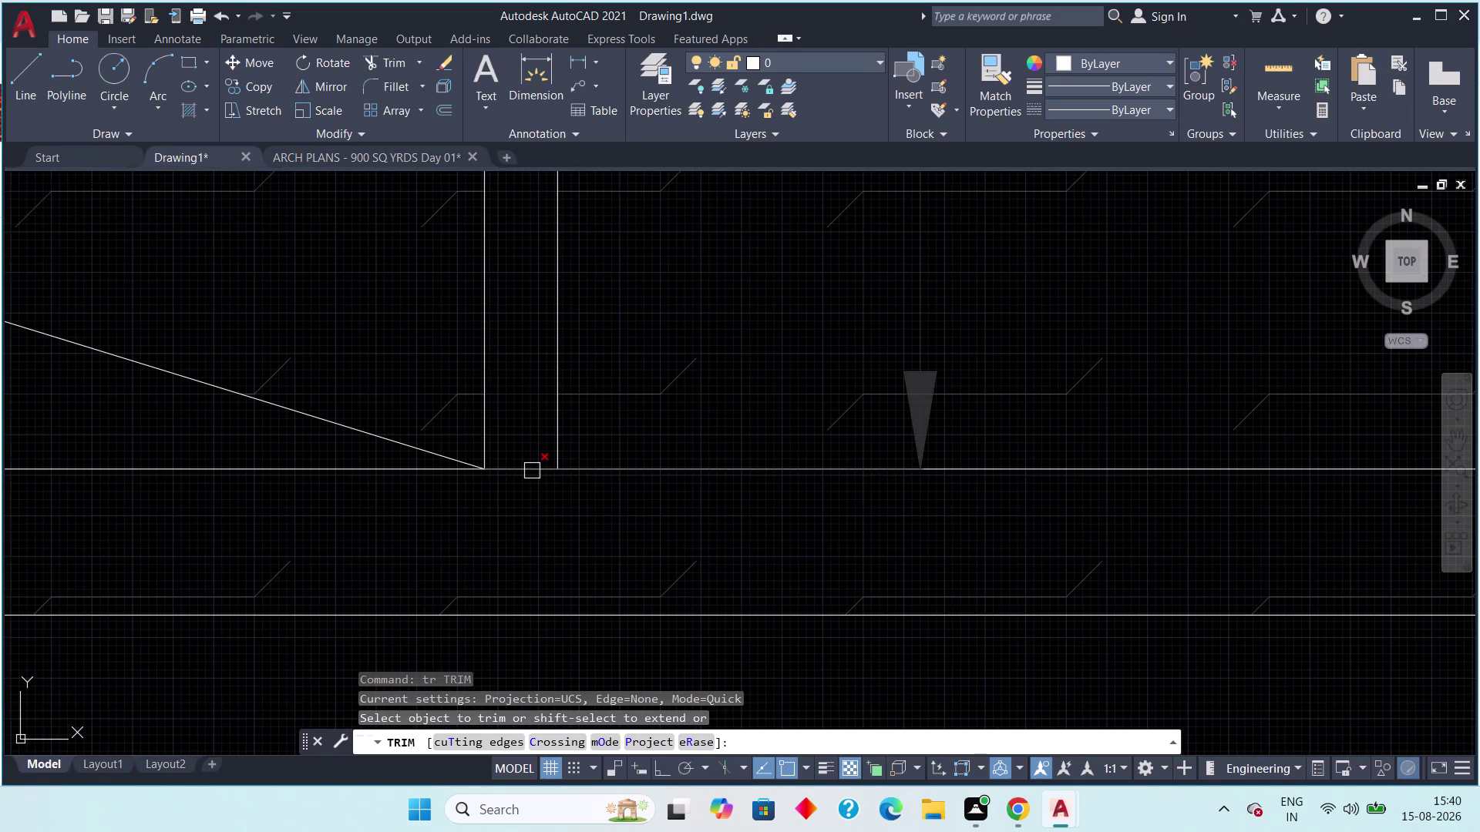
scroll(down, 3)
scroll(down, 3)
scroll(down, 3)
middle_drag(530, 504, 489, 594)
key(Escape)
key(Escape)
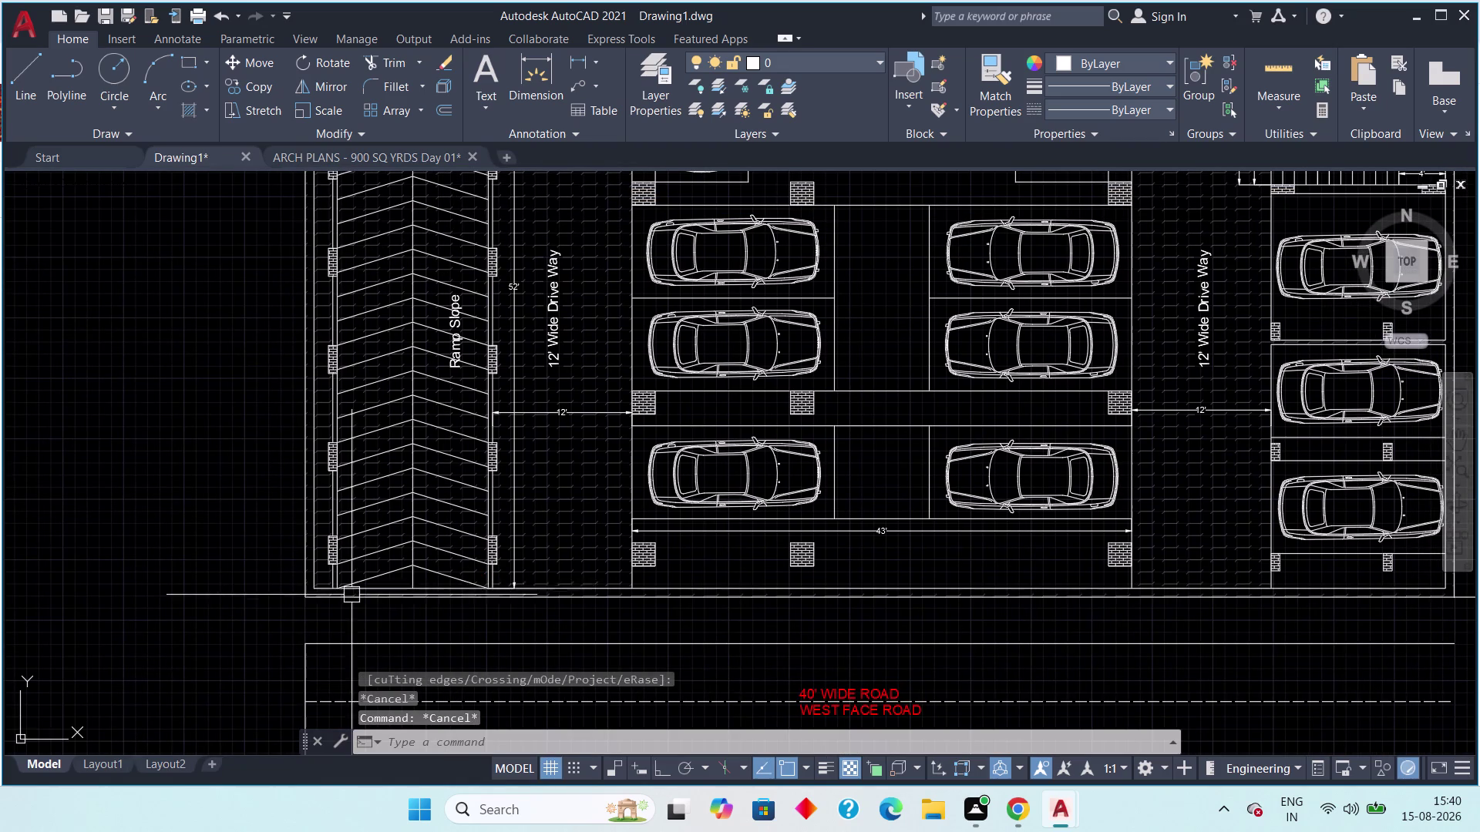
scroll(up, 3)
middle_drag(346, 597, 476, 587)
scroll(up, 3)
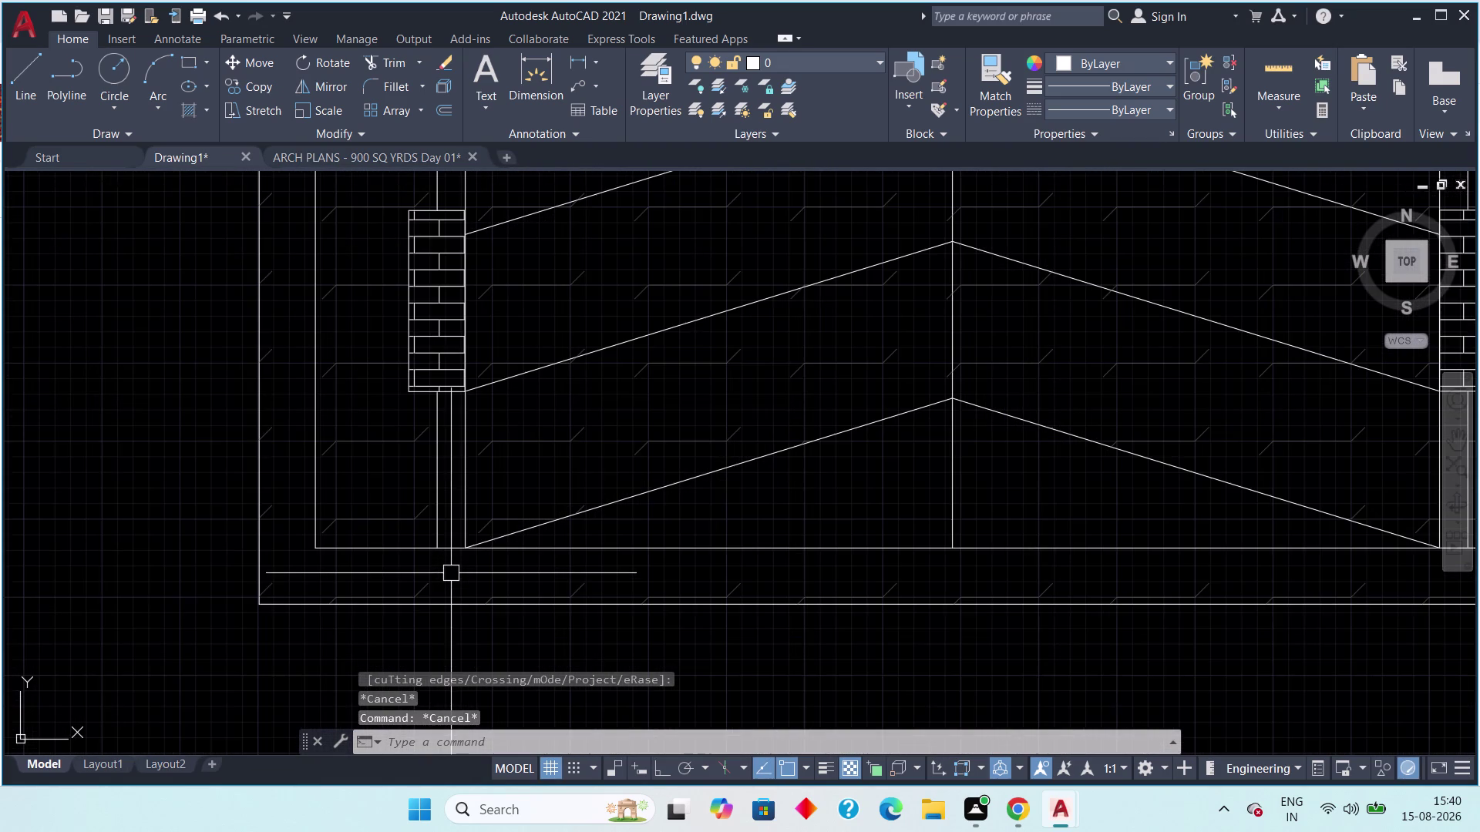
text(re)
key(space)
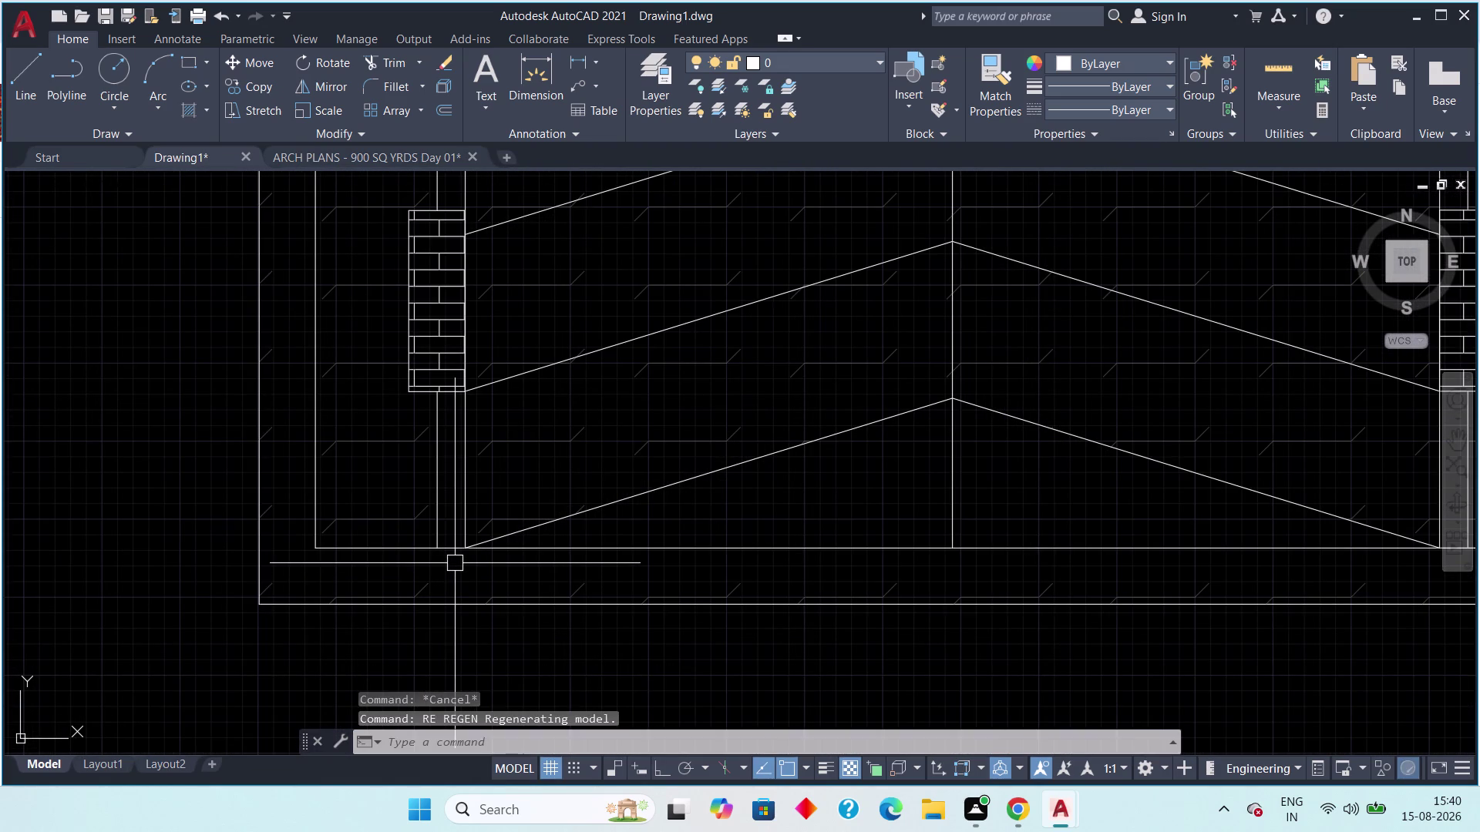
scroll(up, 3)
key(Escape)
key(Escape)
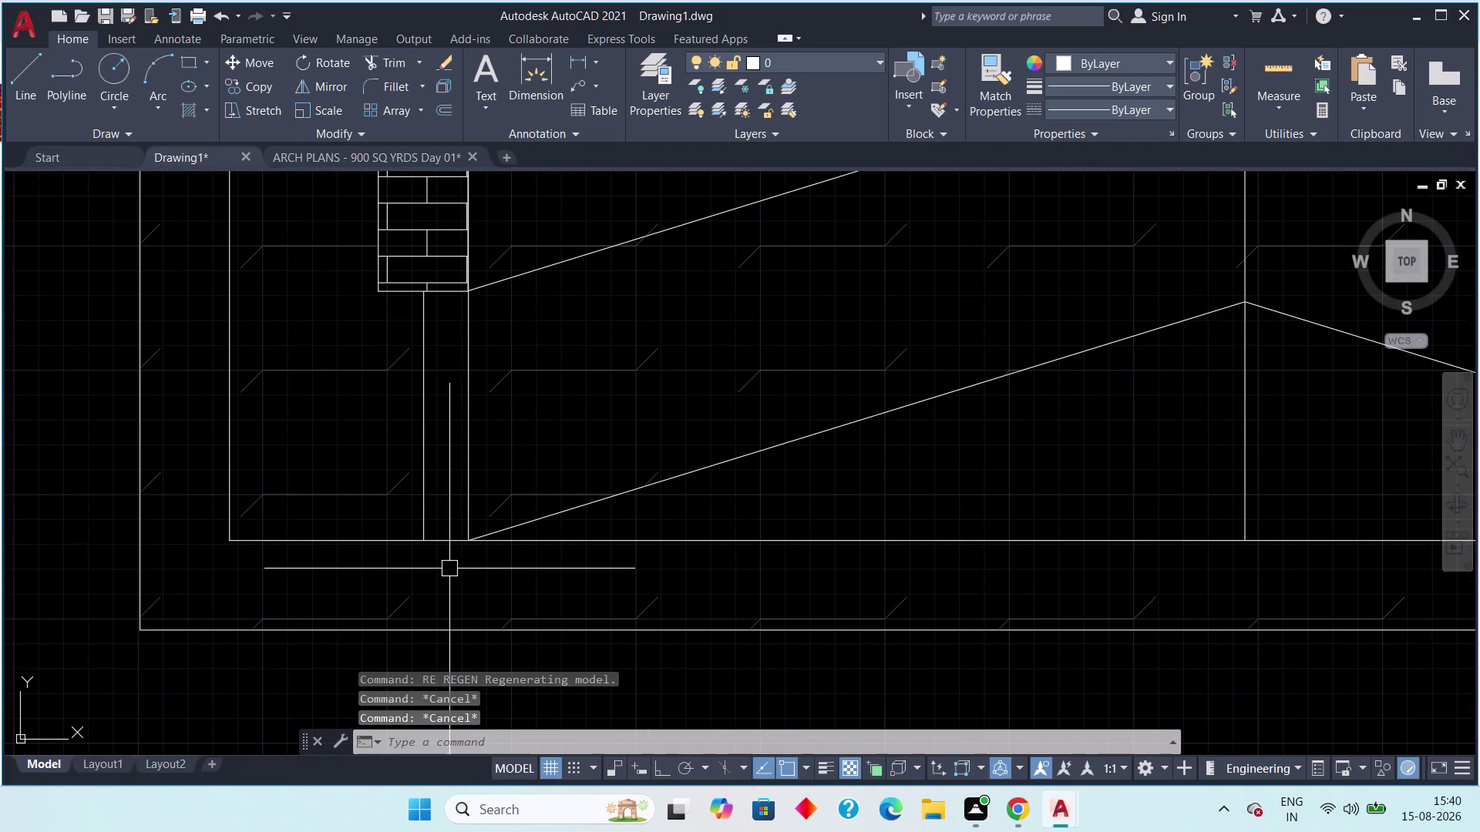
key(t)
key(r)
key(space)
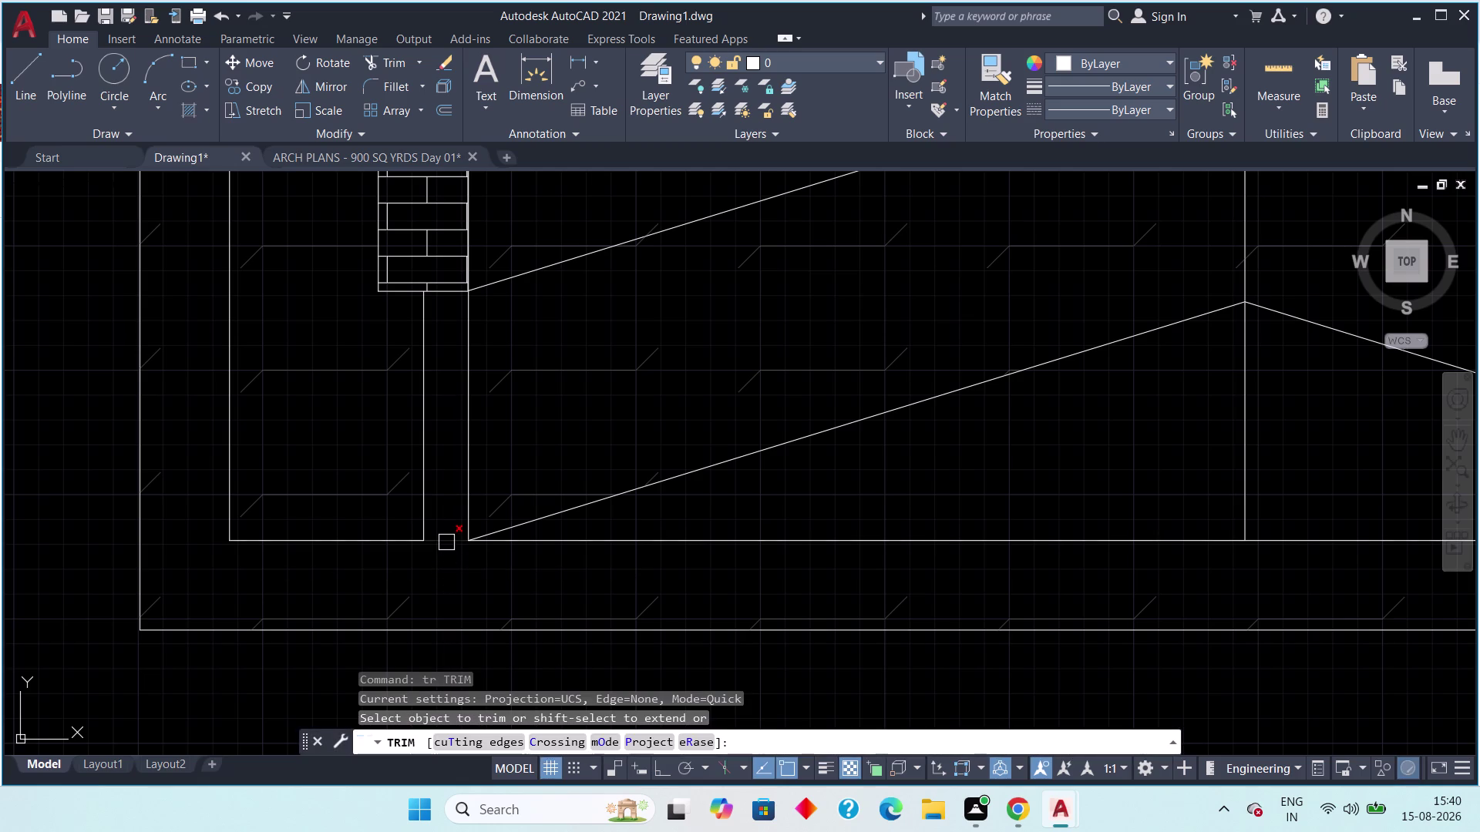
click(447, 542)
scroll(down, 3)
scroll(down, 3)
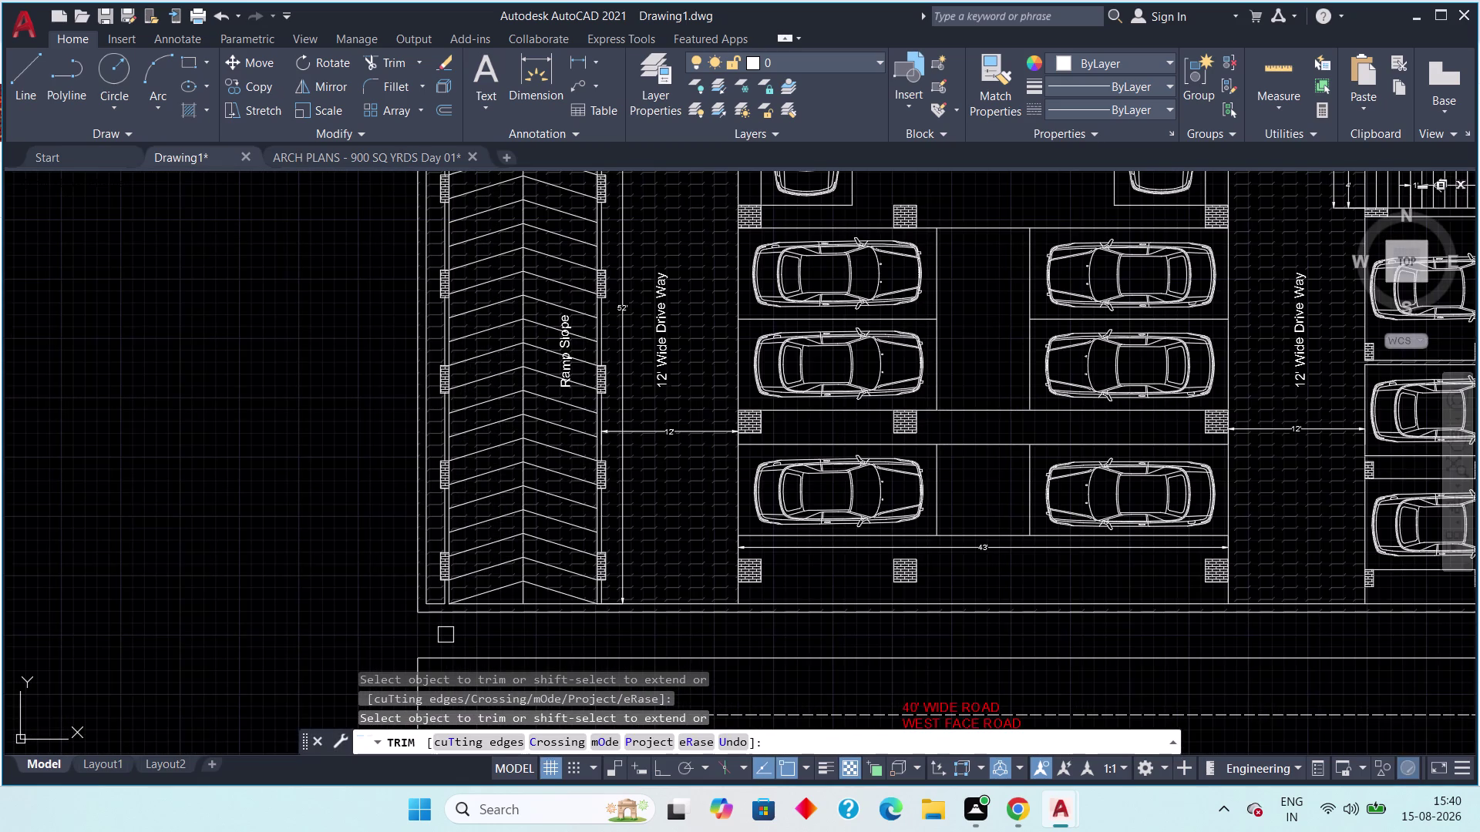
scroll(up, 3)
key(ctrl+z)
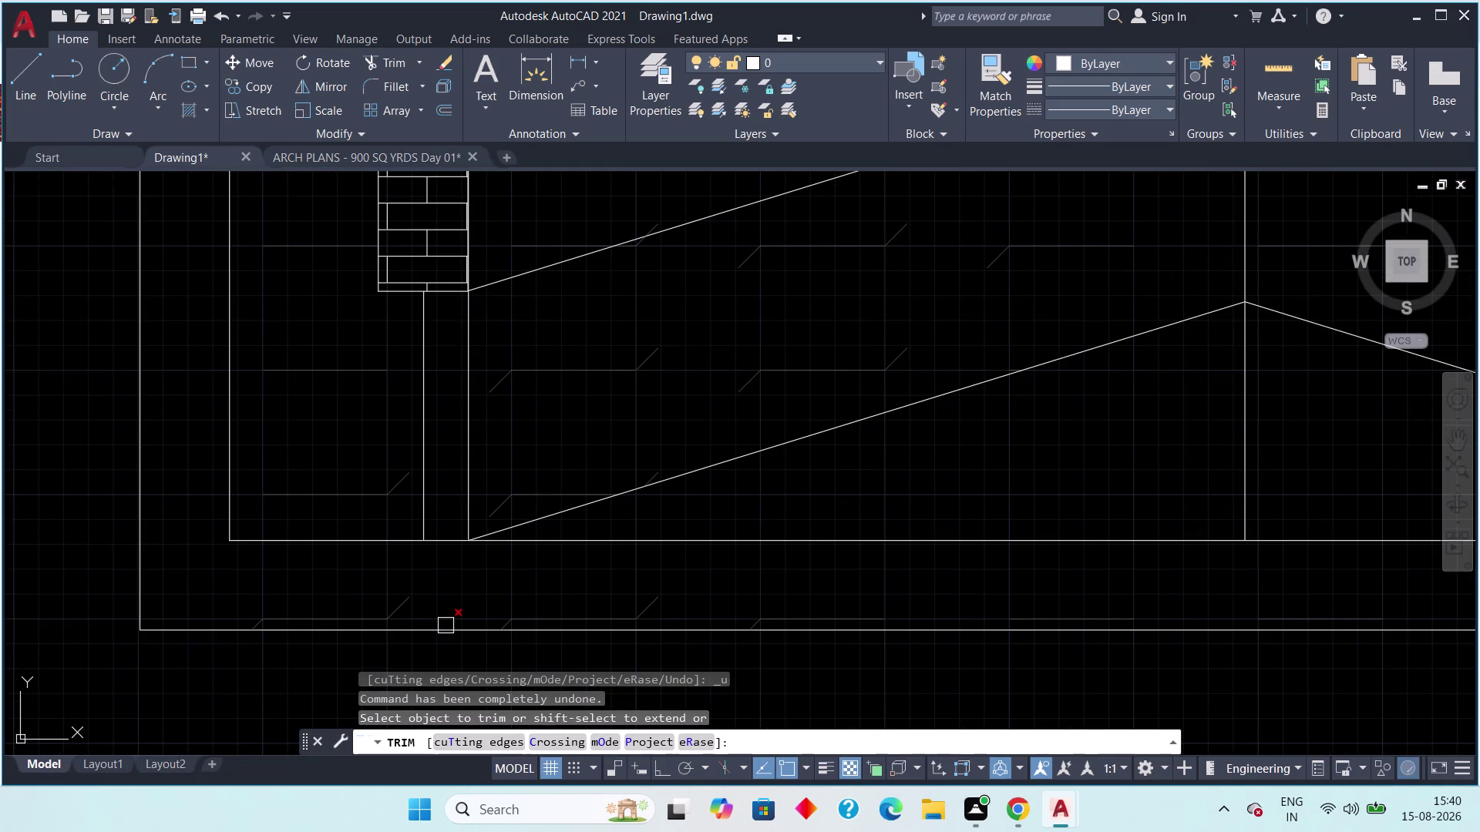
key(Escape)
scroll(down, 3)
middle_drag(464, 632, 395, 538)
scroll(down, 3)
scroll(down, 3)
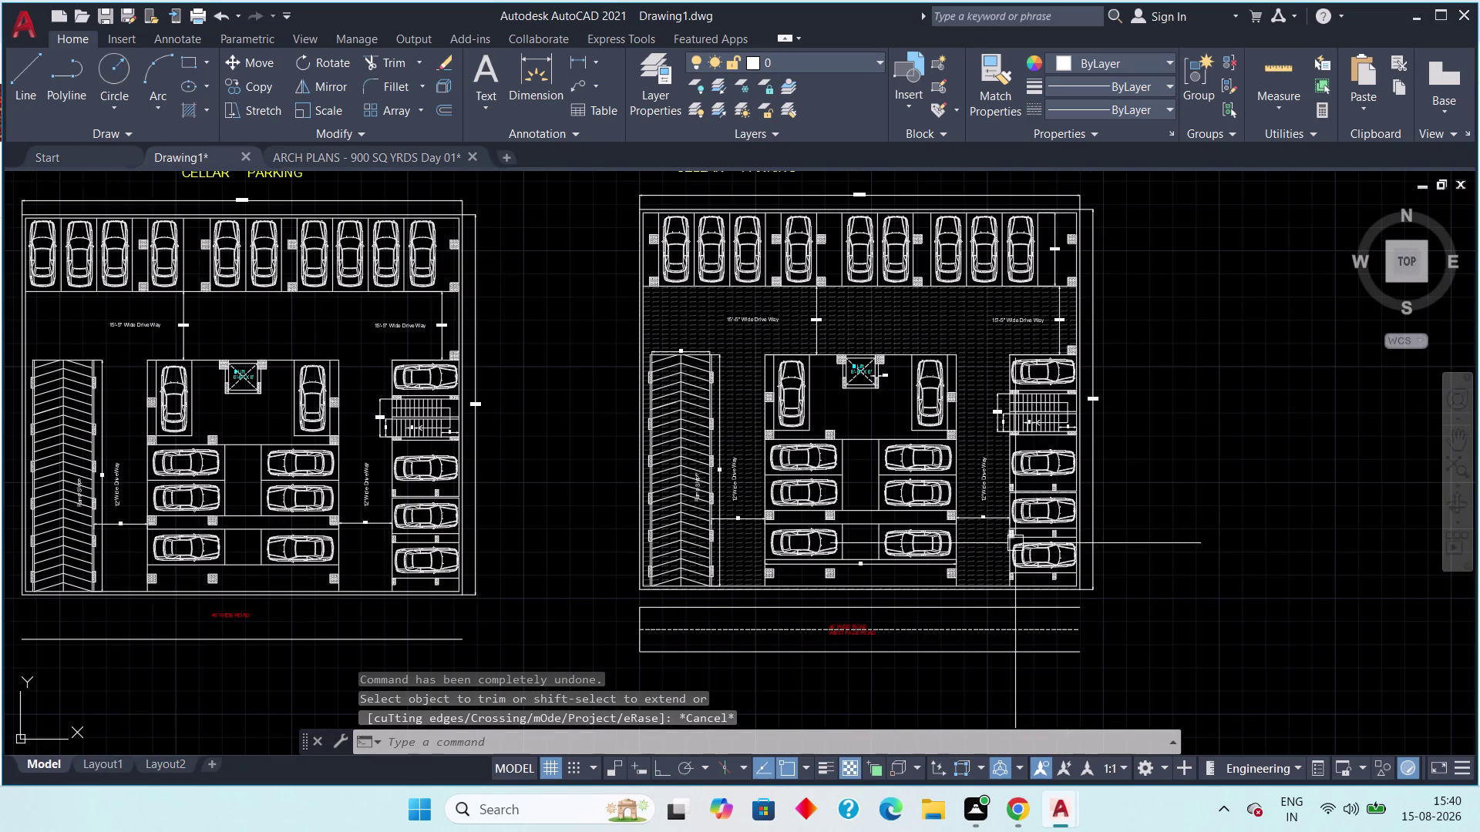
middle_drag(1194, 473, 1078, 545)
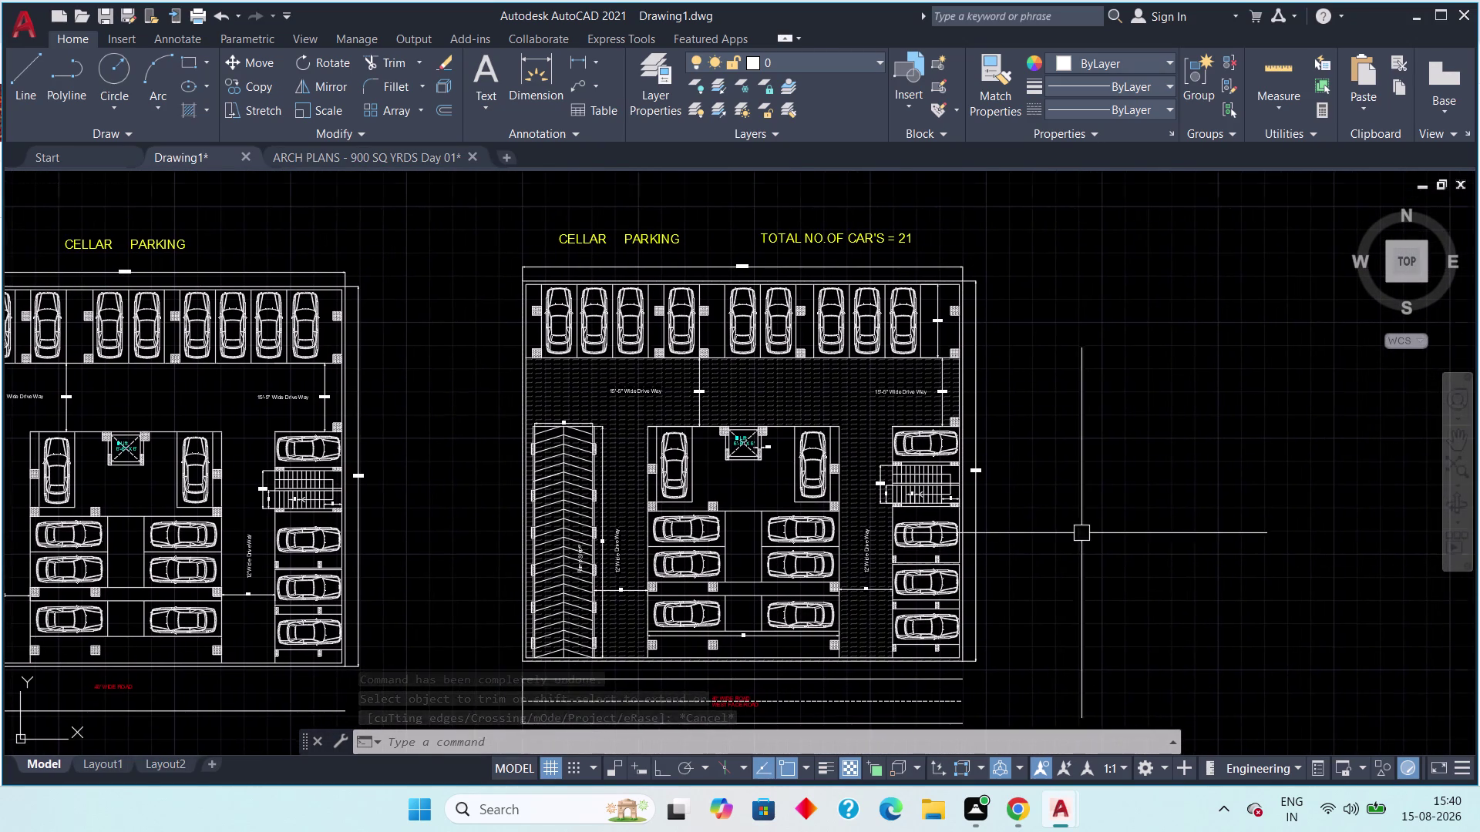
middle_drag(1093, 446, 1121, 398)
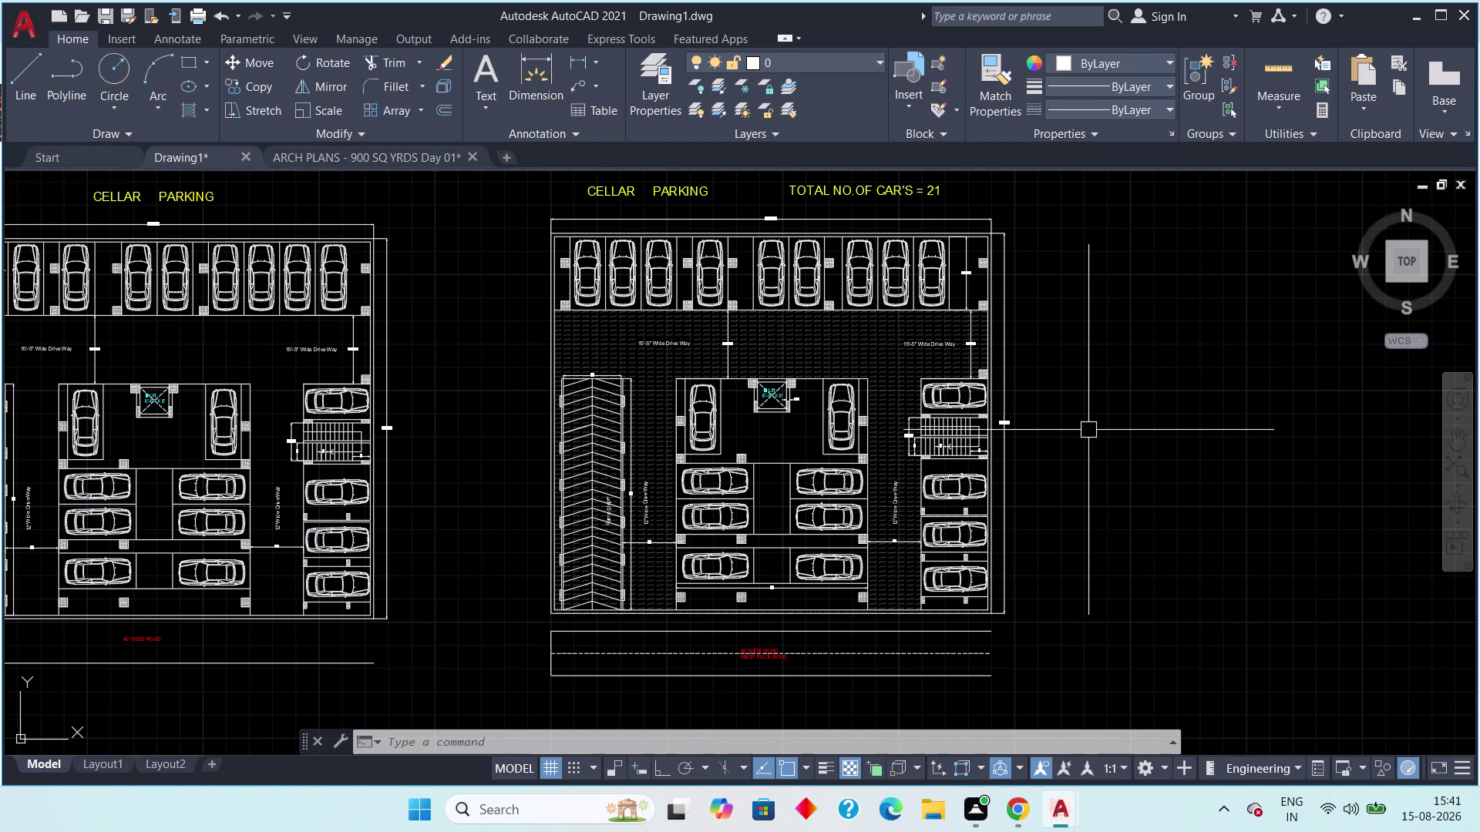
scroll(up, 3)
middle_drag(1085, 431, 1107, 442)
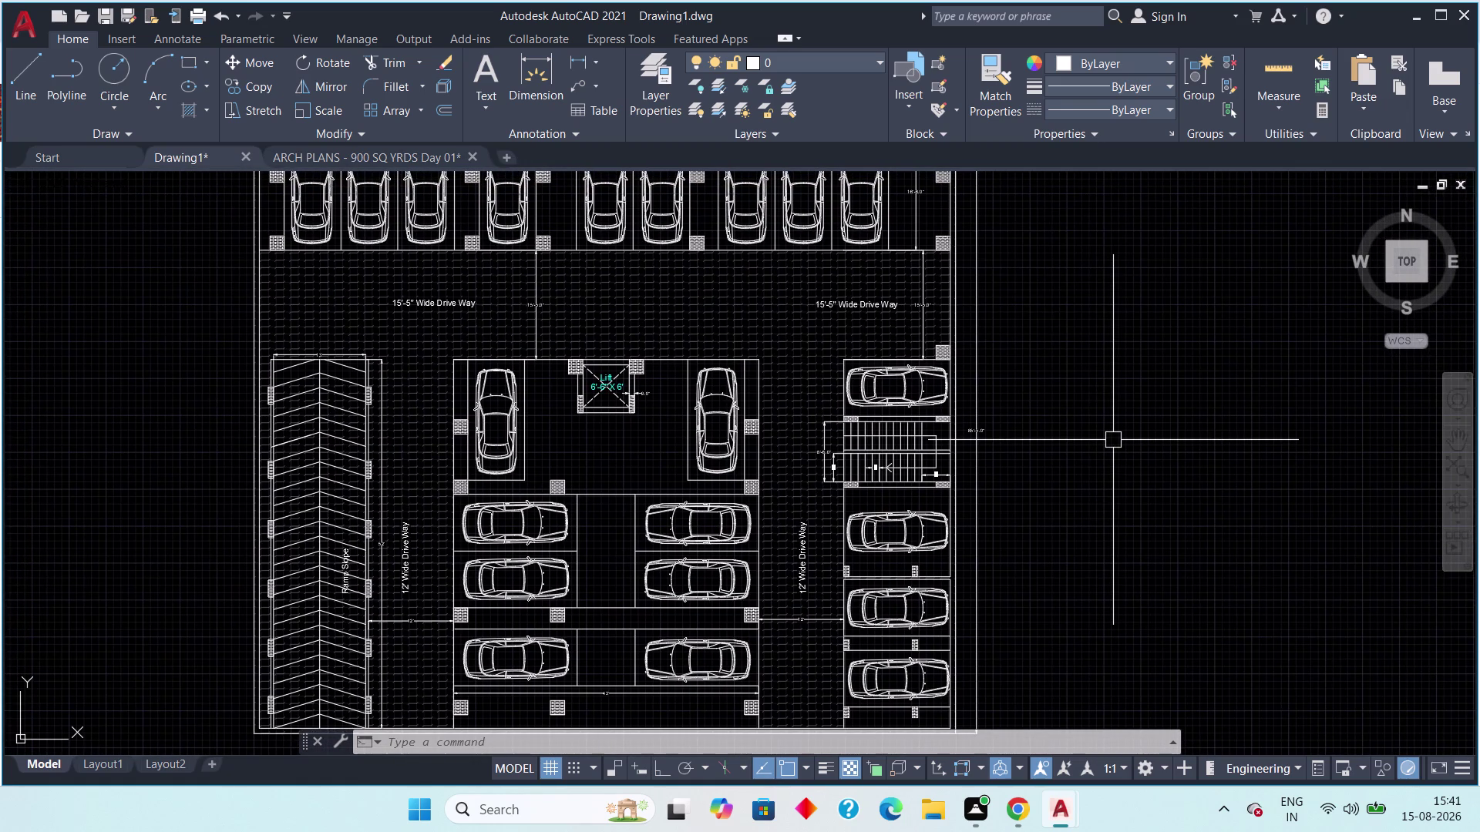
middle_drag(1173, 409, 1105, 443)
scroll(down, 3)
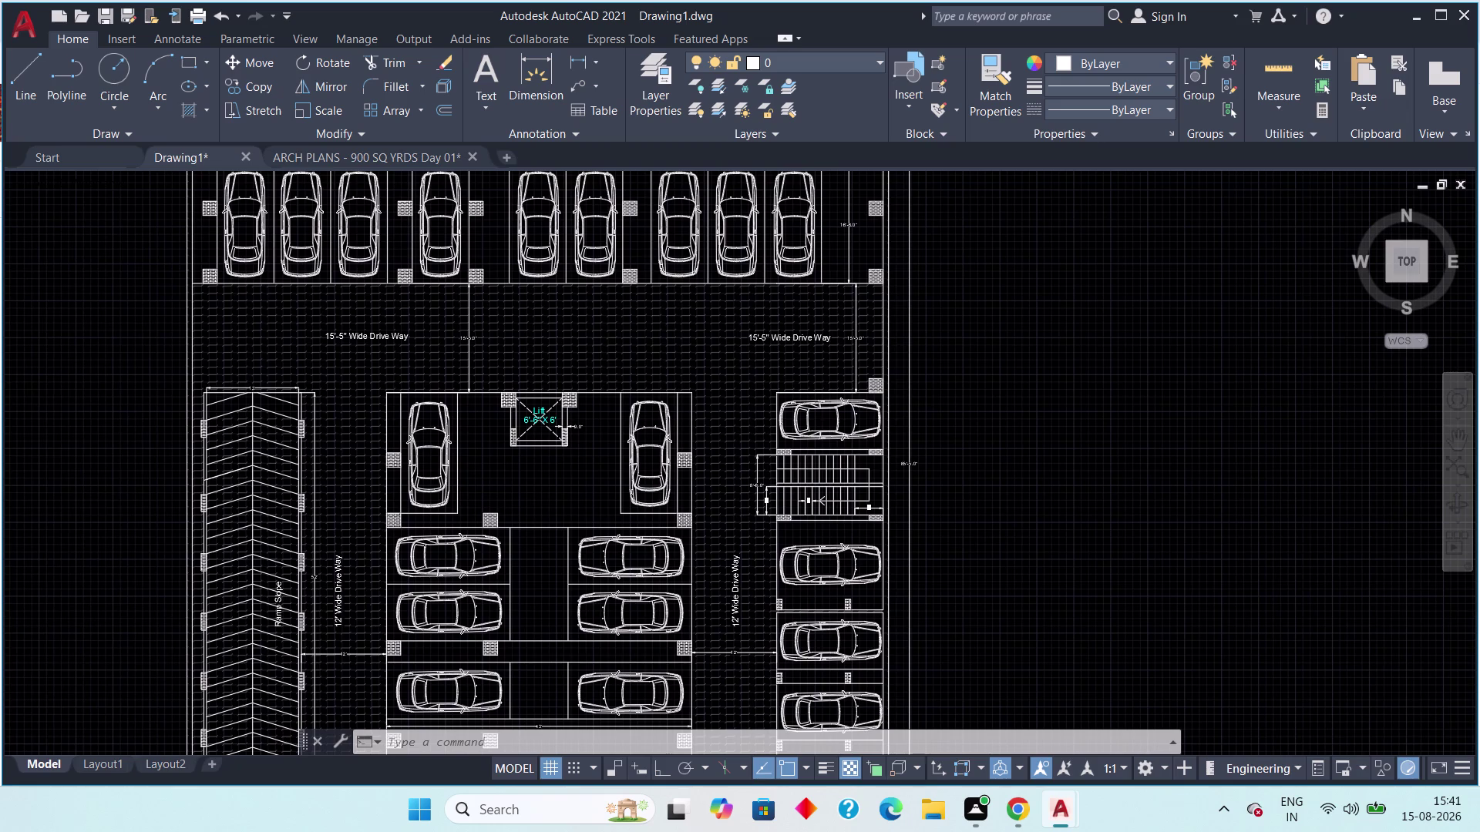
middle_drag(1106, 442, 1179, 462)
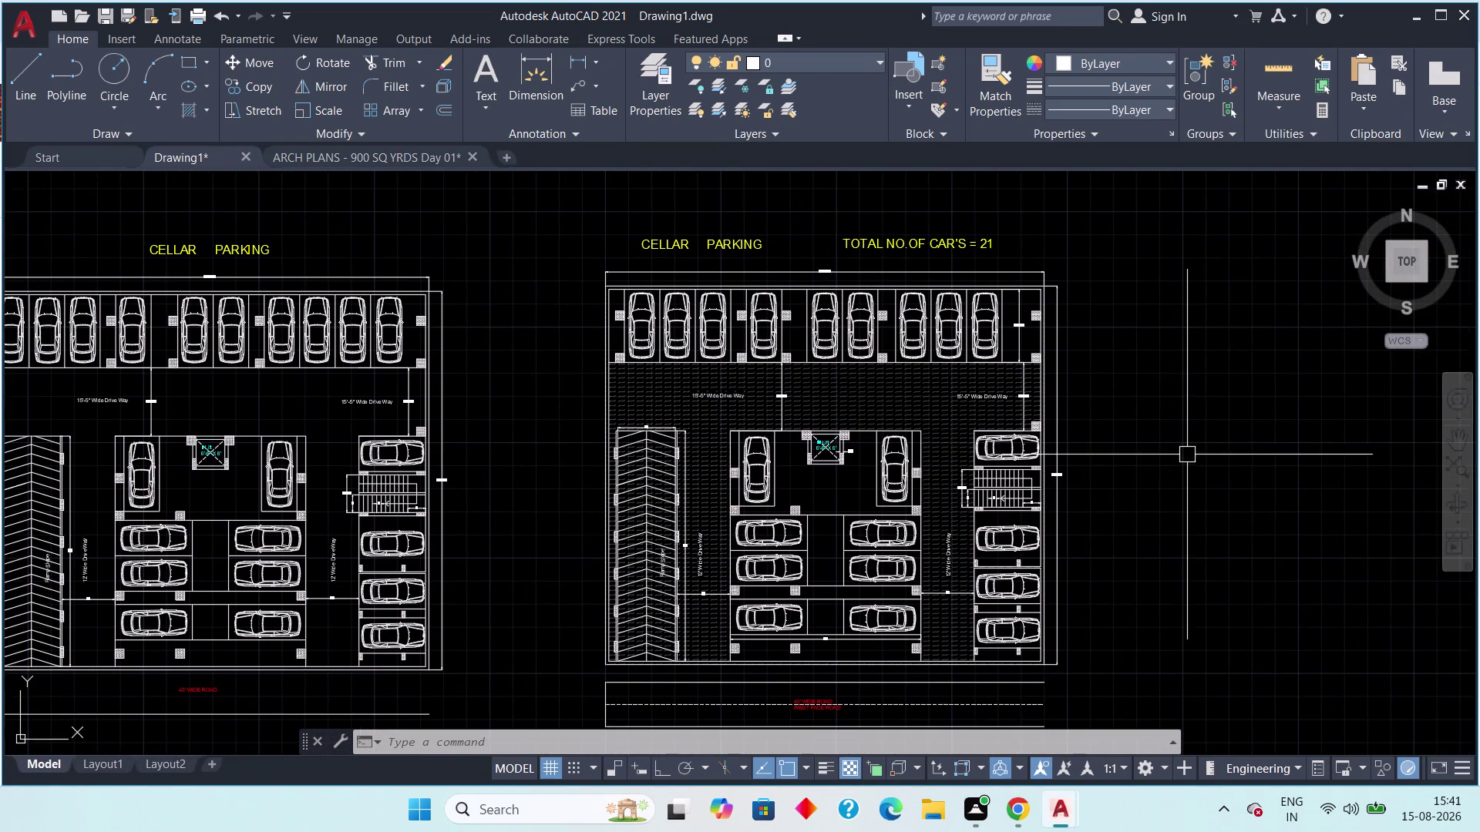
scroll(down, 3)
scroll(up, 3)
middle_drag(1217, 456, 1267, 401)
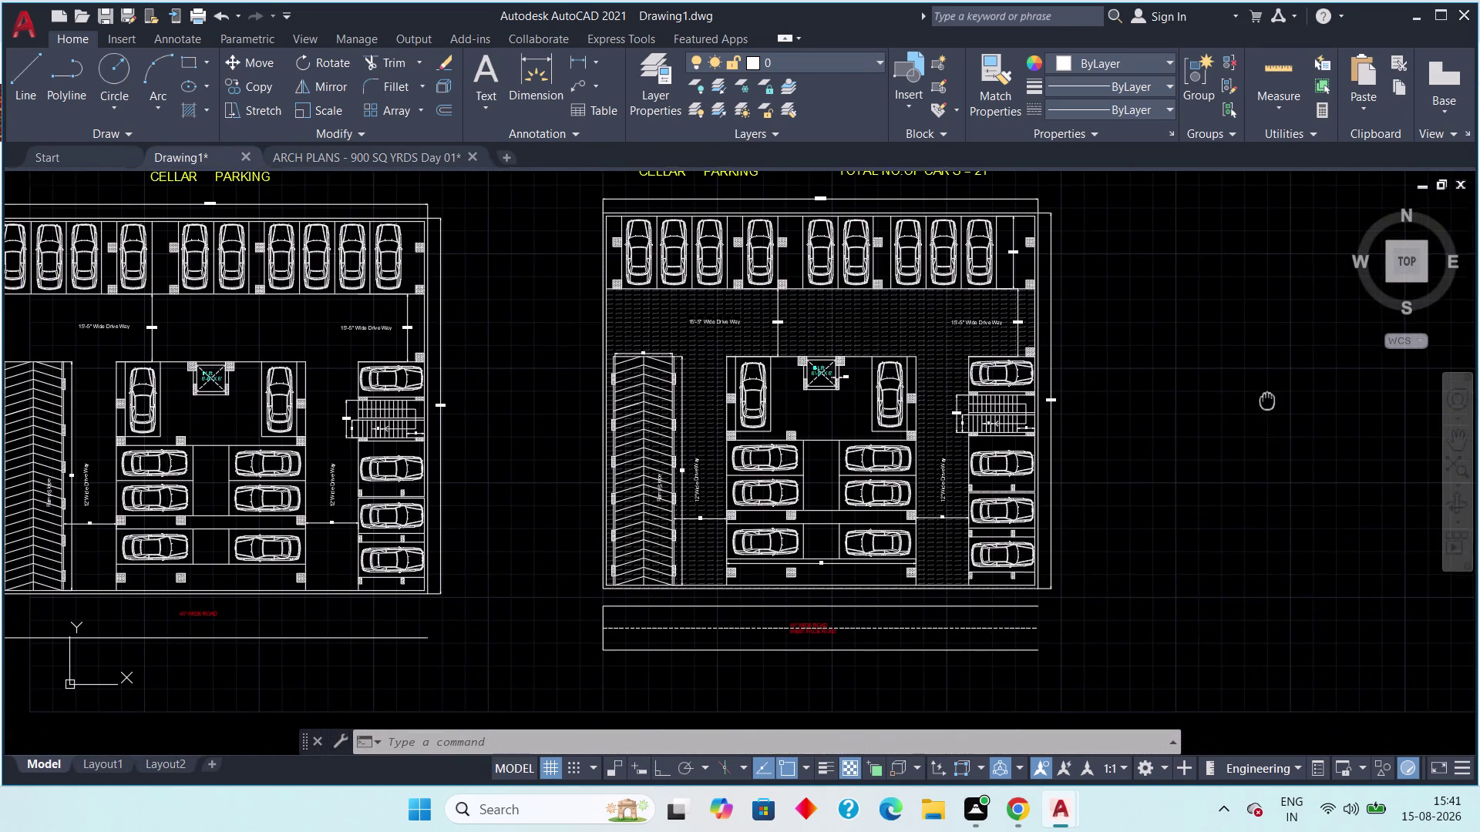
middle_drag(1267, 401, 1284, 412)
scroll(down, 3)
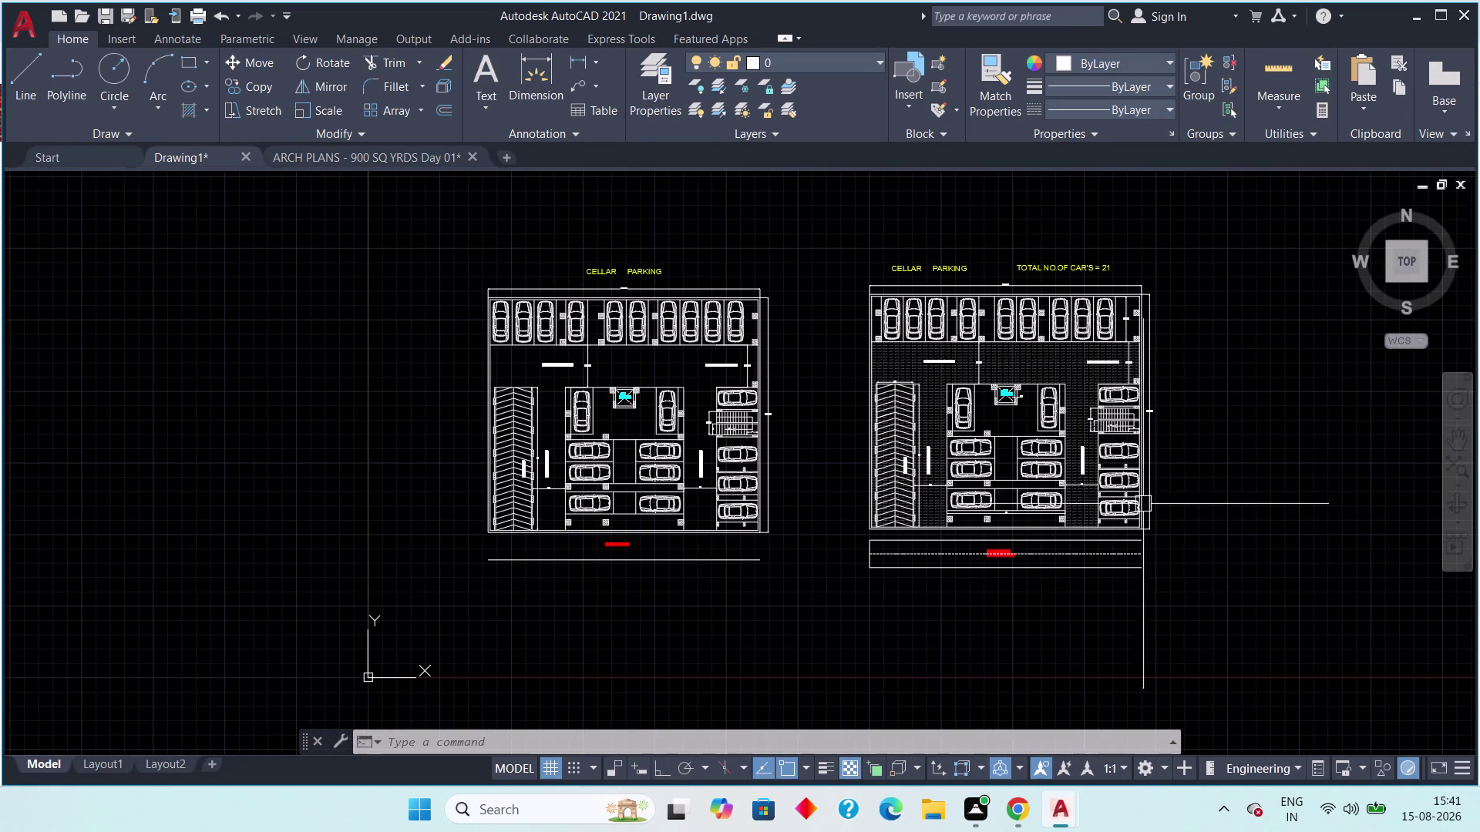
middle_drag(1228, 462, 1185, 469)
scroll(up, 3)
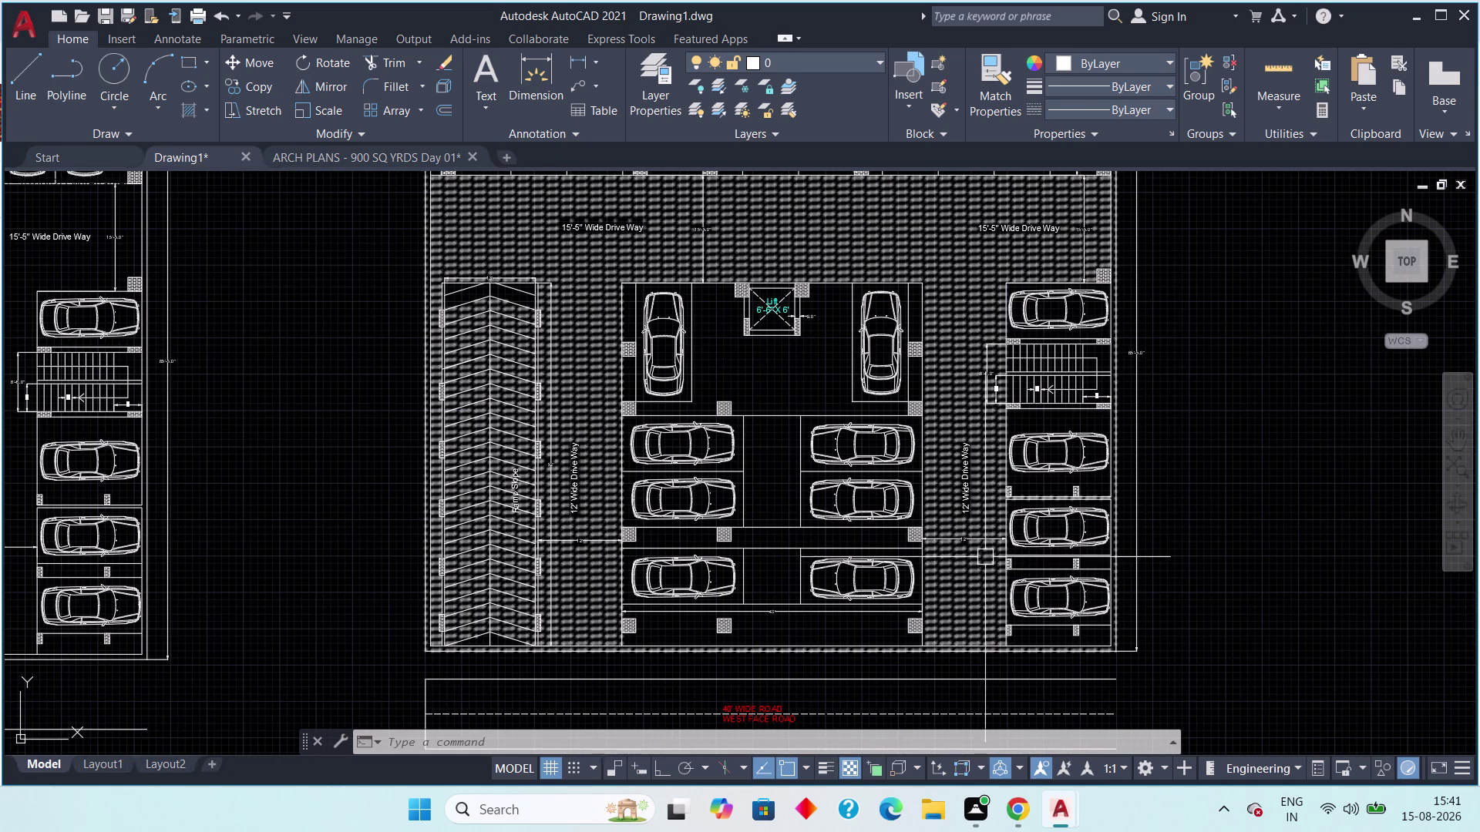
scroll(up, 3)
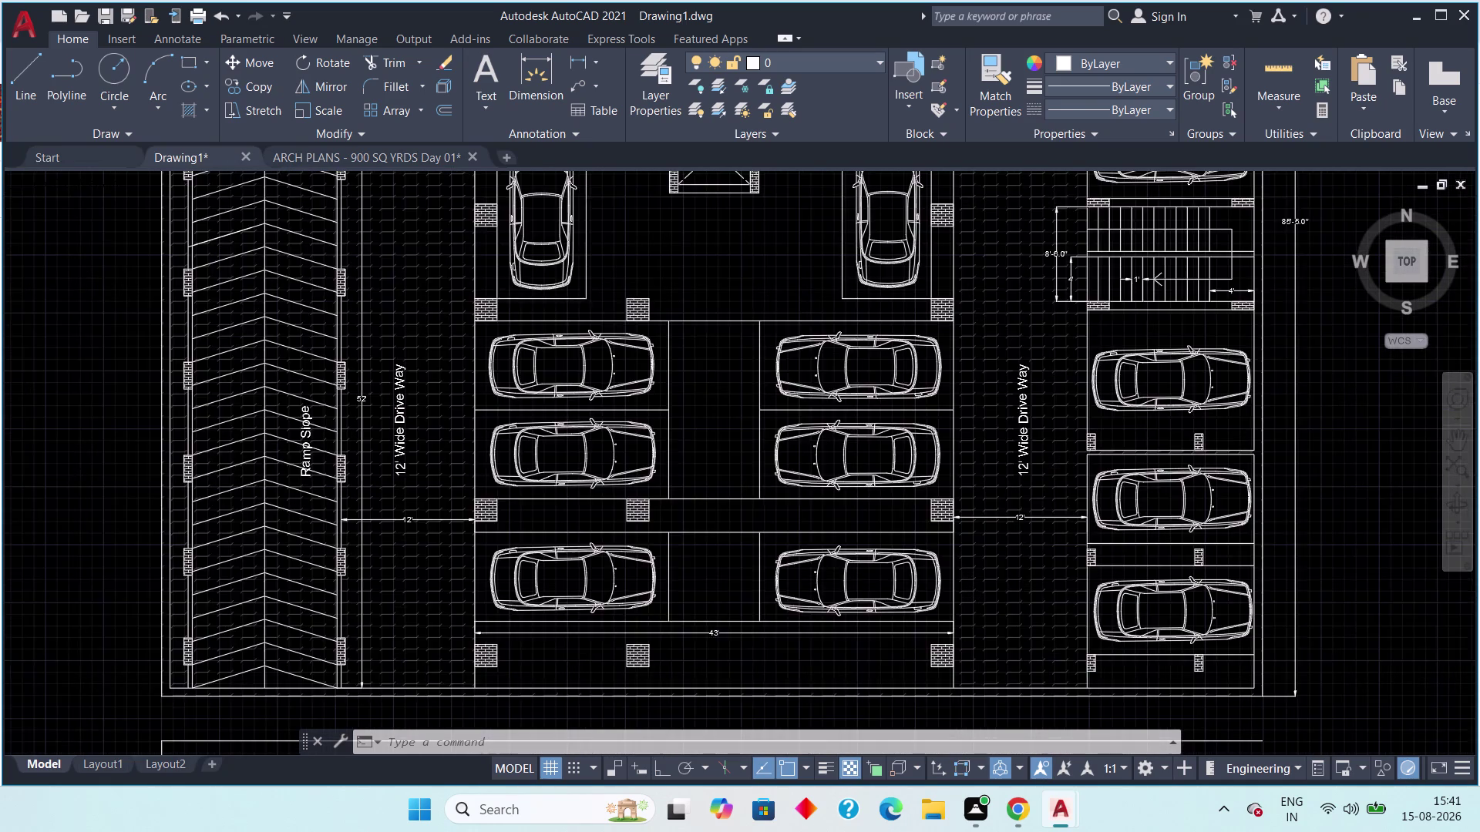
scroll(up, 3)
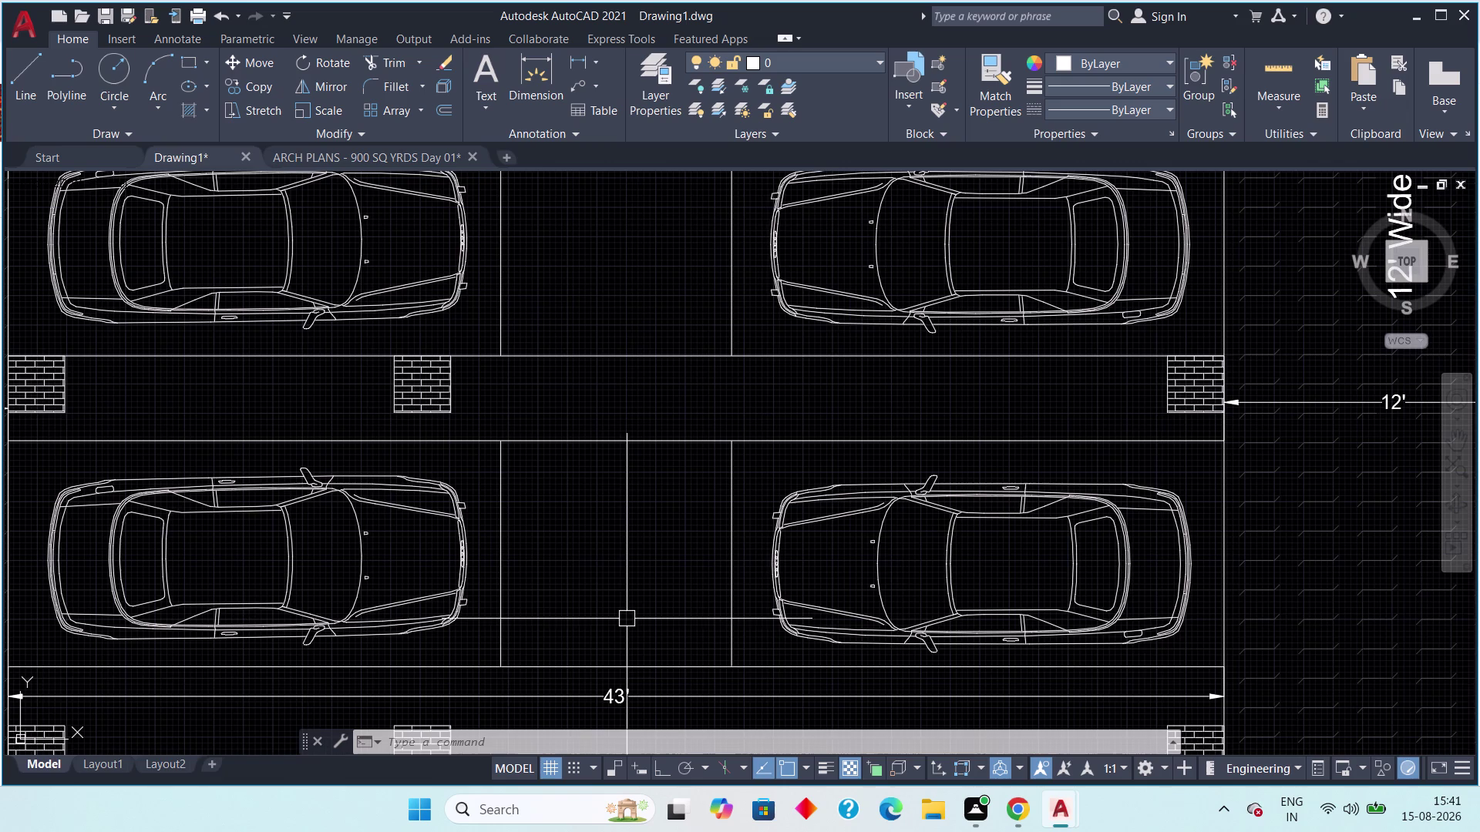
middle_drag(628, 613, 647, 573)
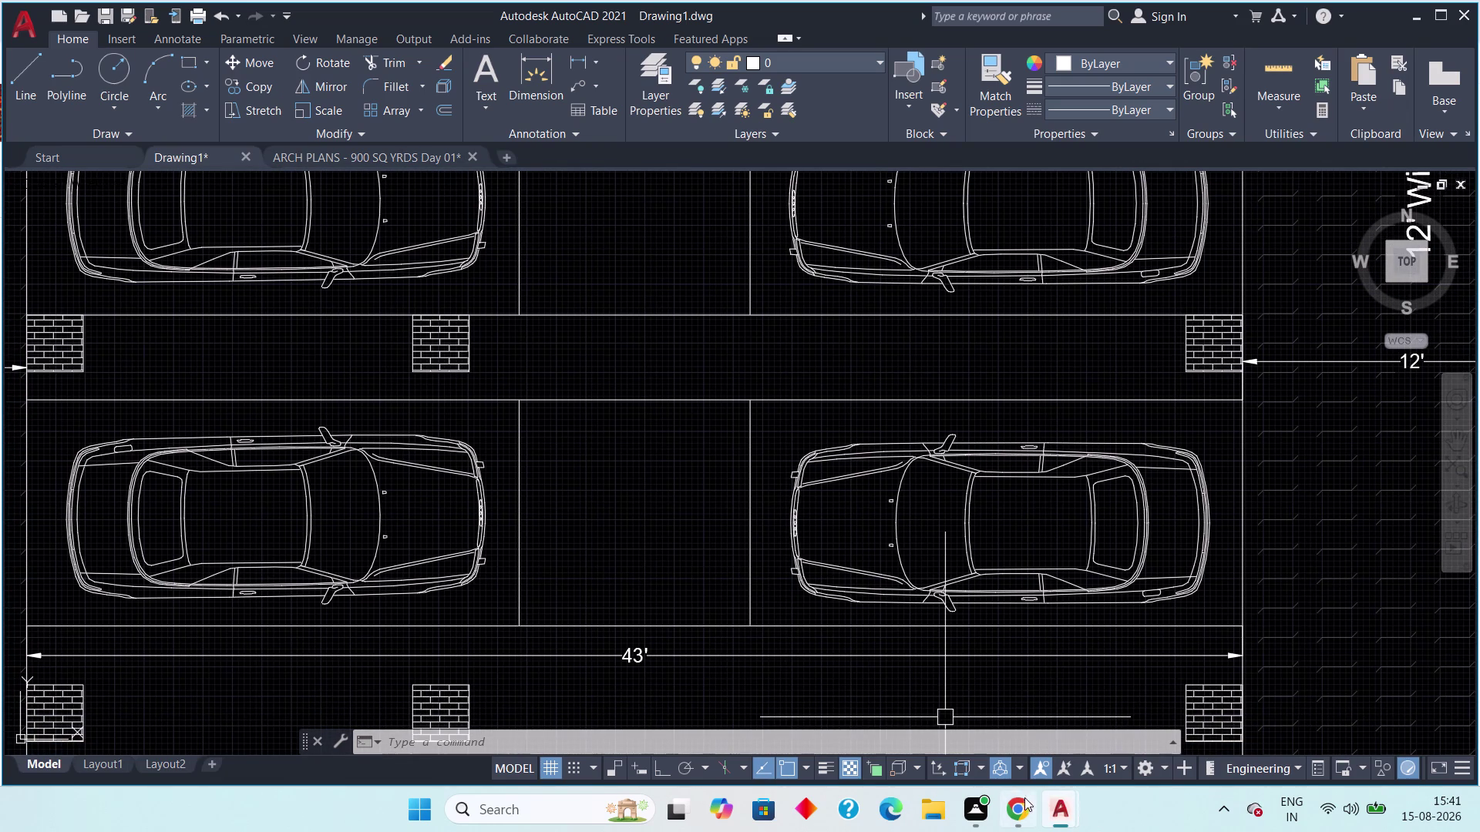